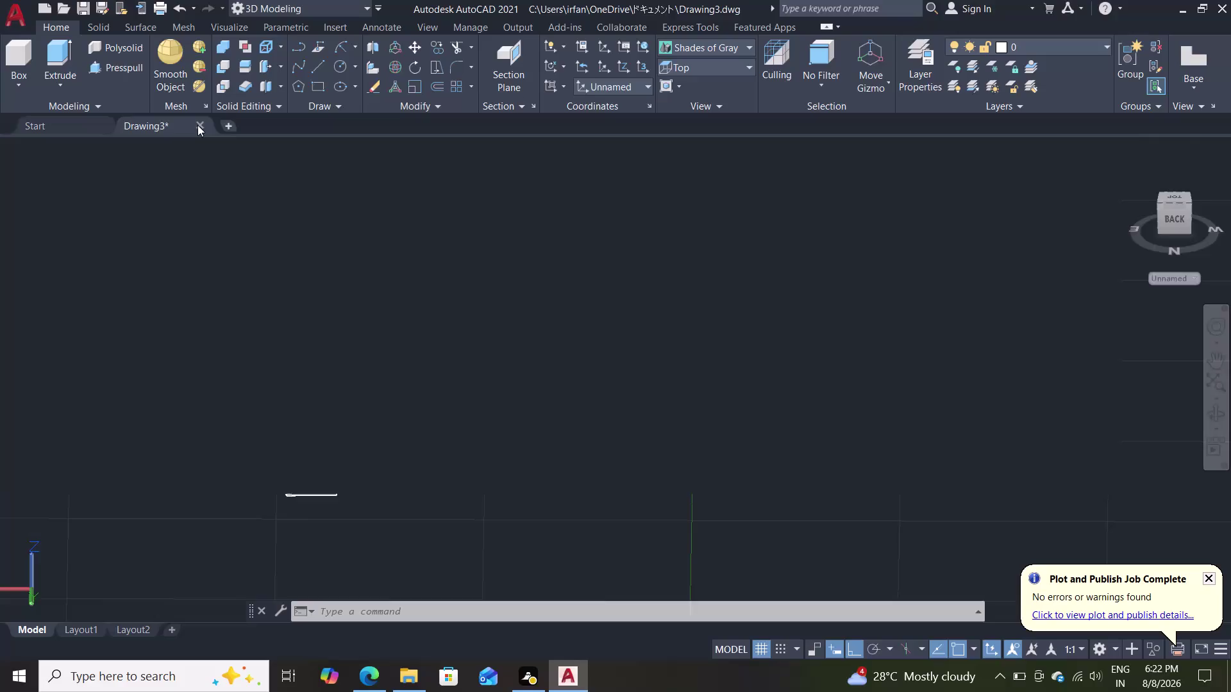
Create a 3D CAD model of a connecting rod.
Close the connecting rod drawing from its tab and answer the save-changes prompt.
click(197, 125)
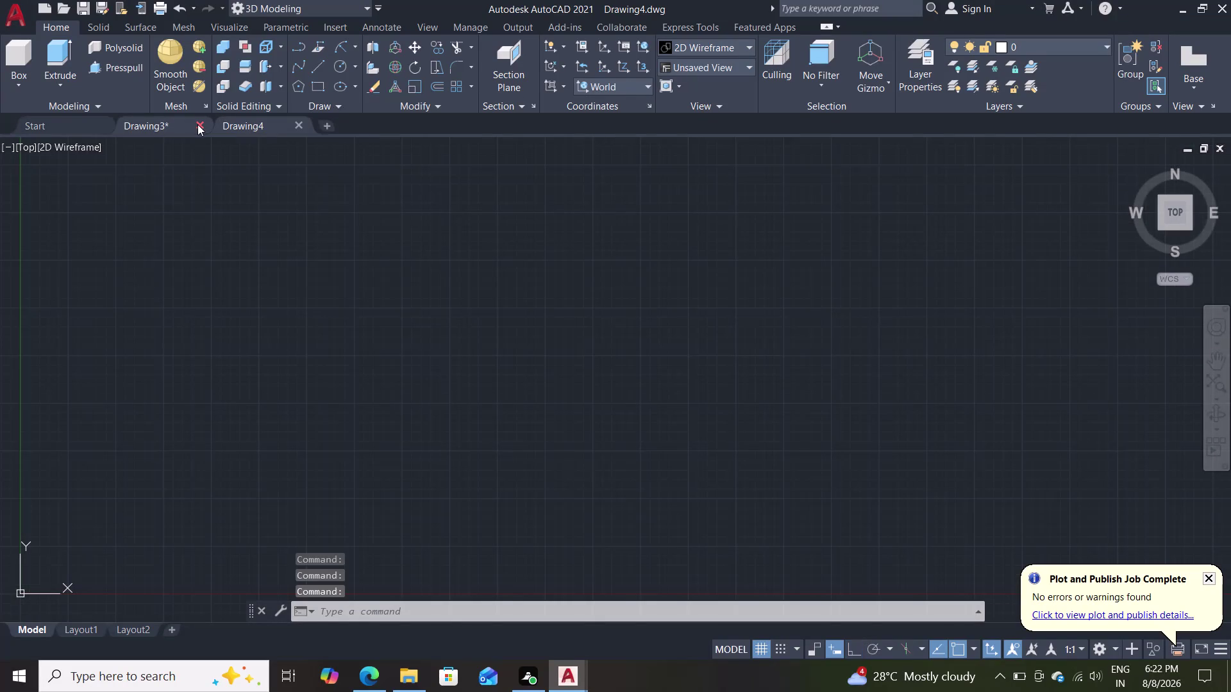
click(197, 128)
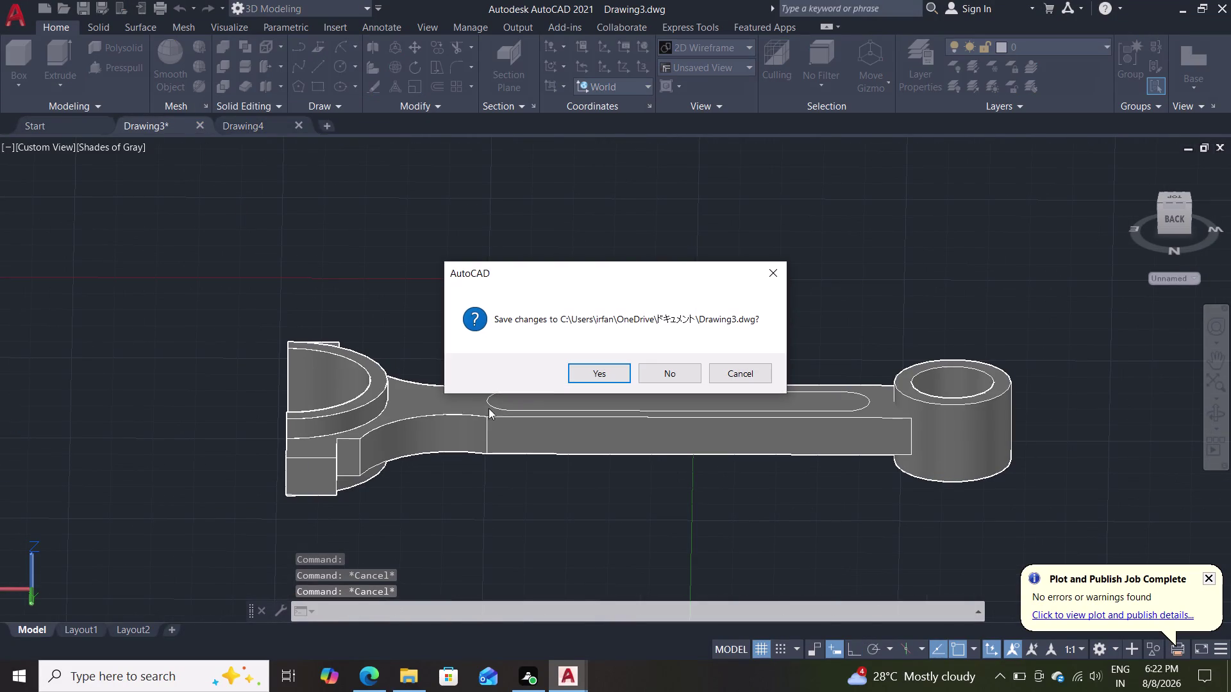
click(665, 372)
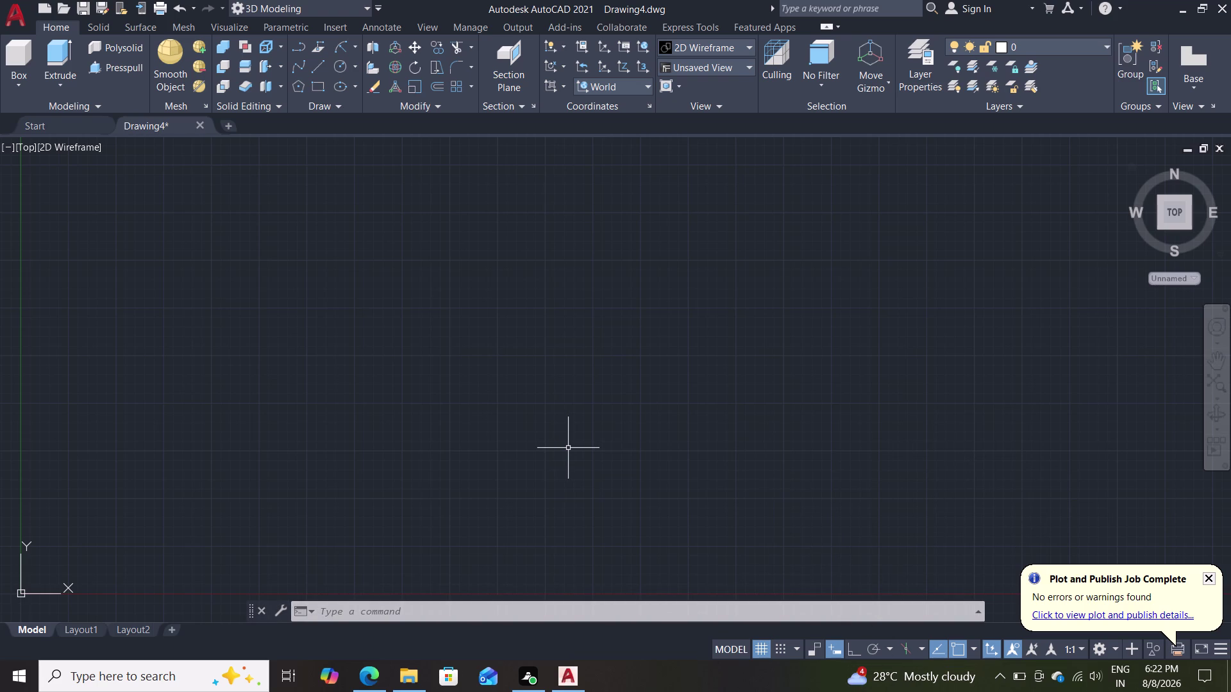
key(c)
key(Return)
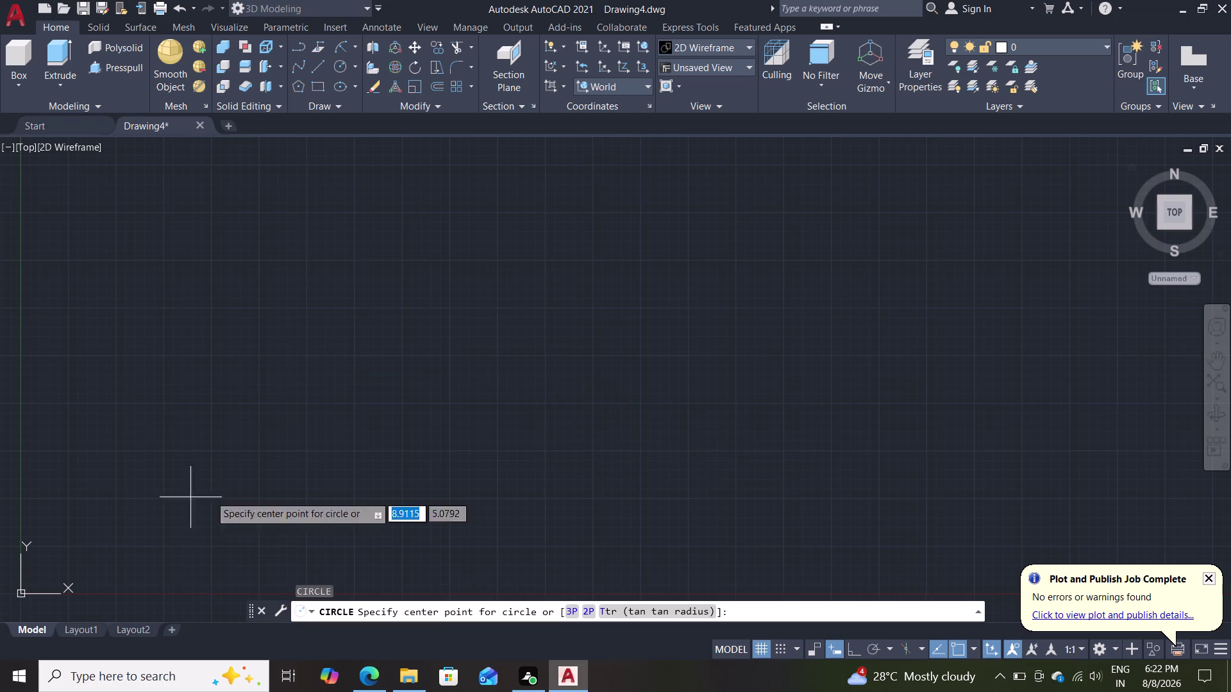
scroll(down, 3)
middle_drag(431, 323, 433, 331)
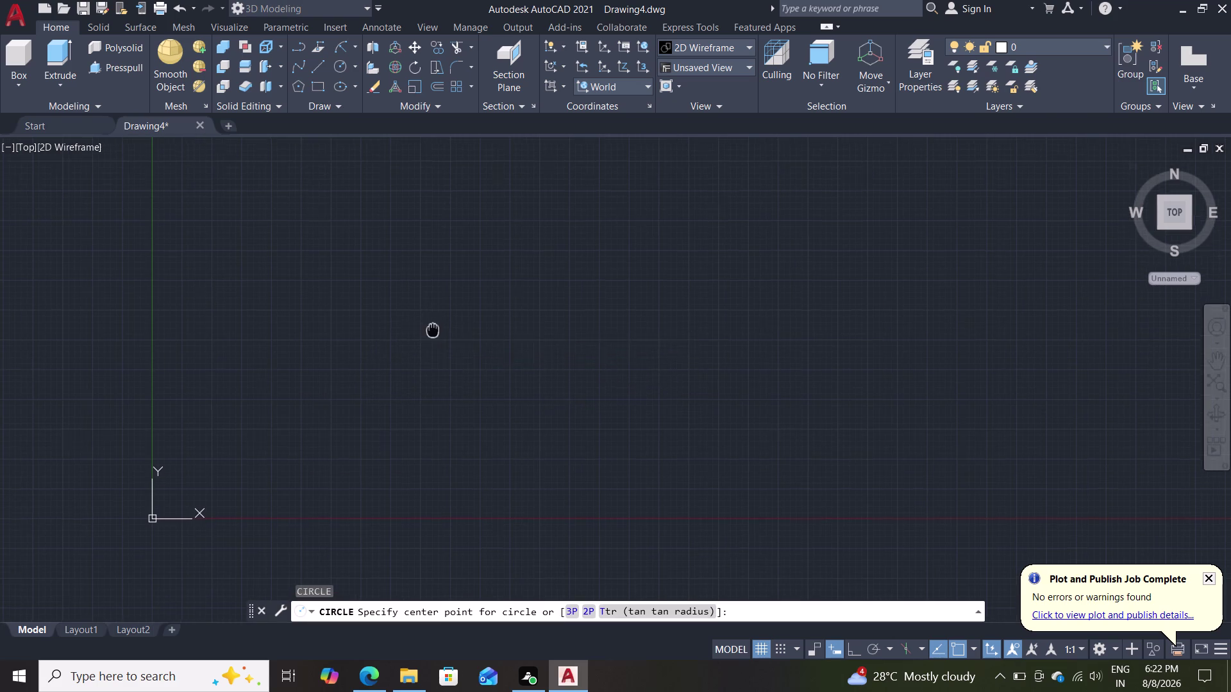
middle_drag(433, 331, 420, 391)
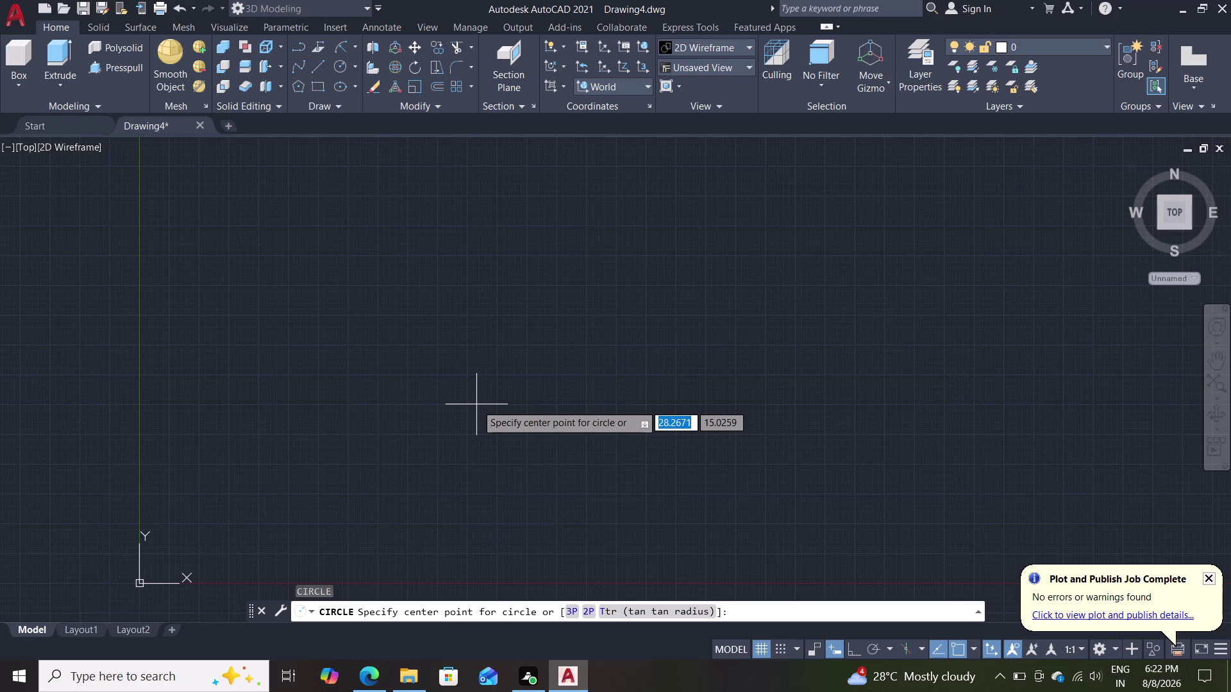
click(424, 345)
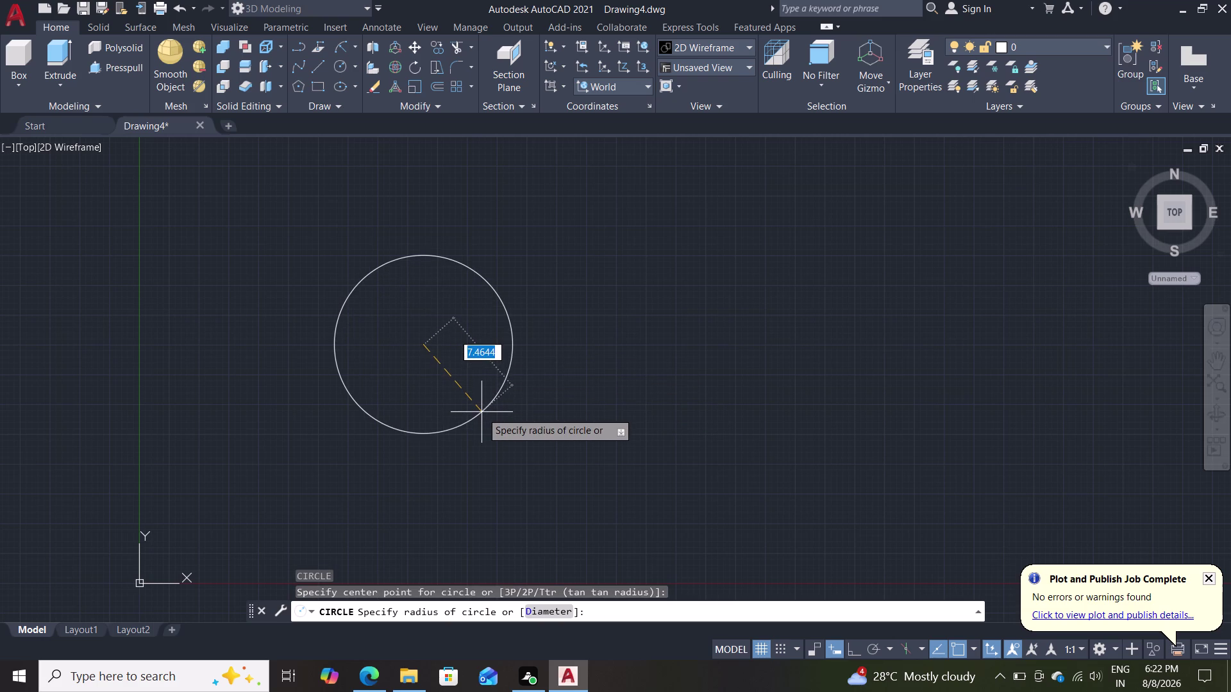
key(8)
key(Return)
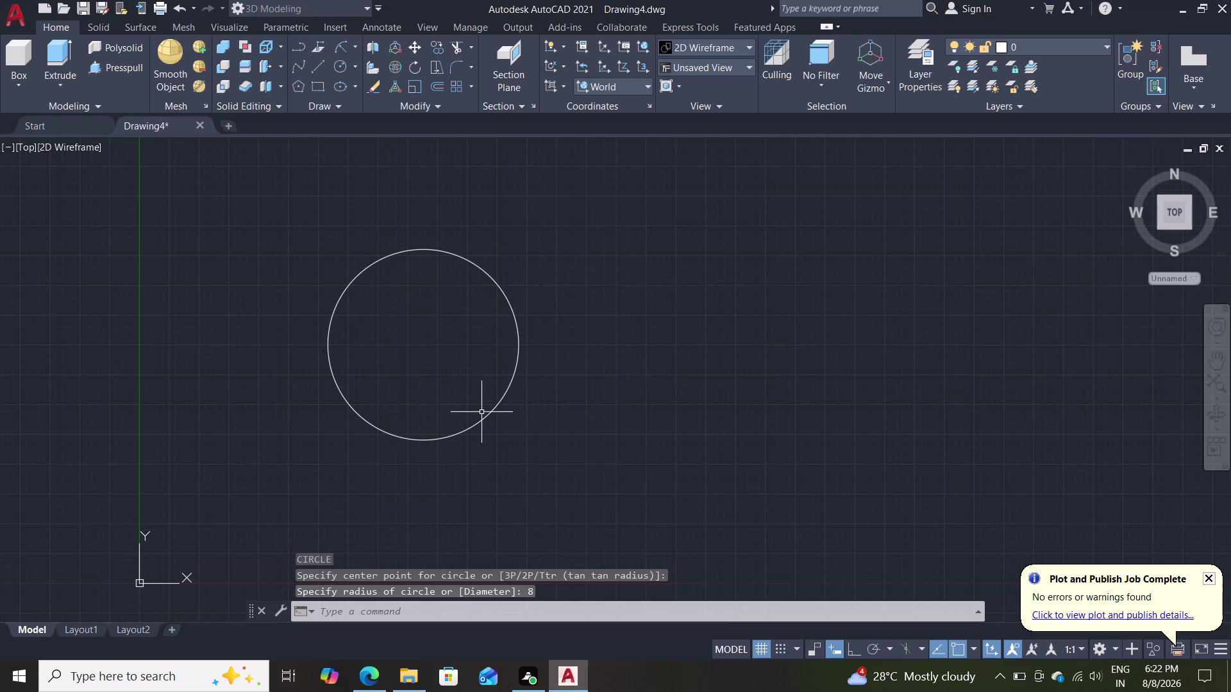
click(518, 359)
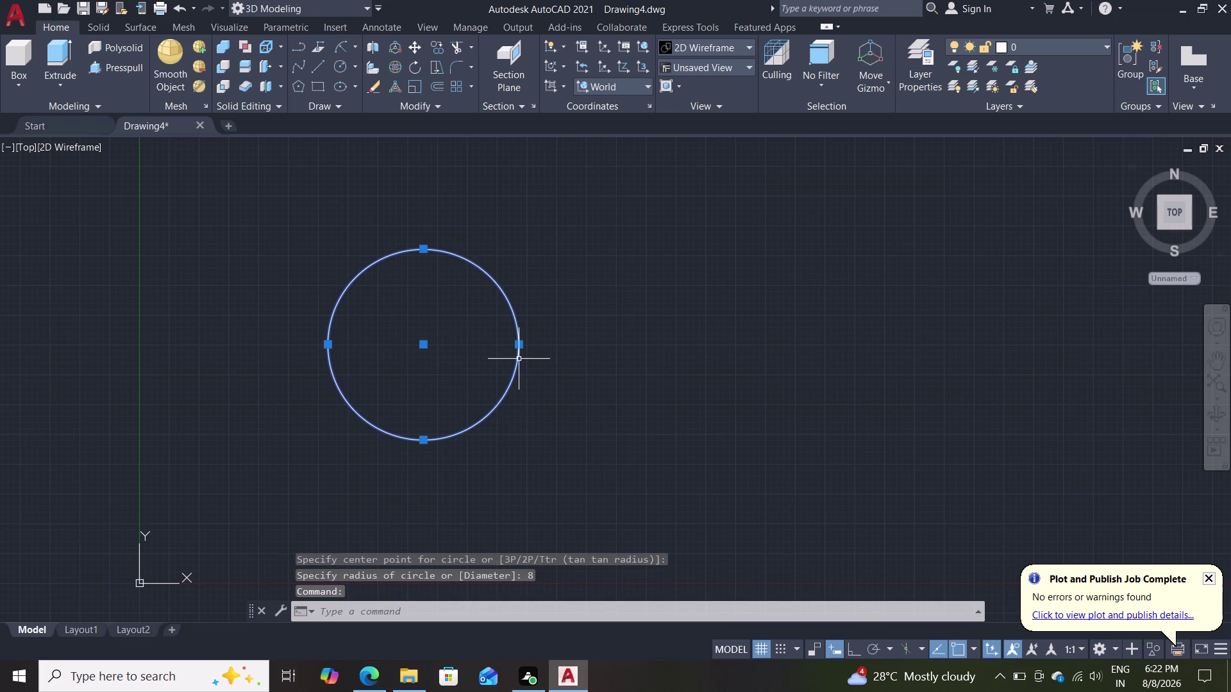
key(Delete)
key(c)
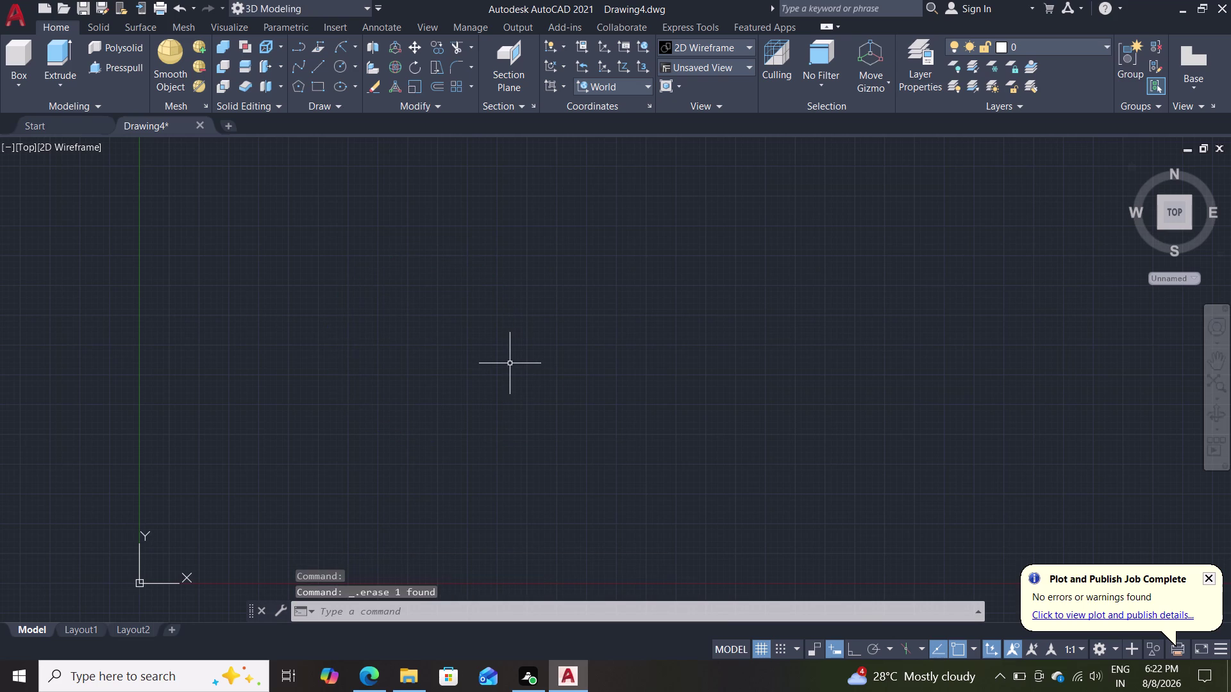
key(Return)
Draw a circle of diameter 18 for the rod's large end.
click(387, 324)
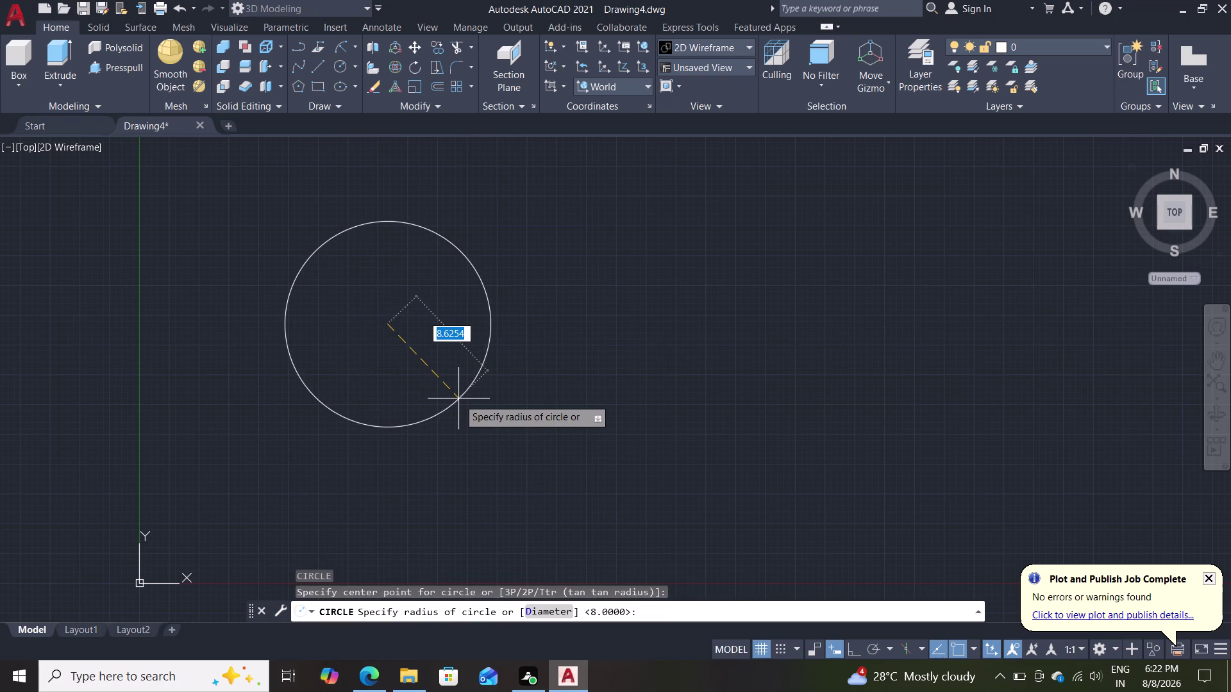
key(d)
key(Return)
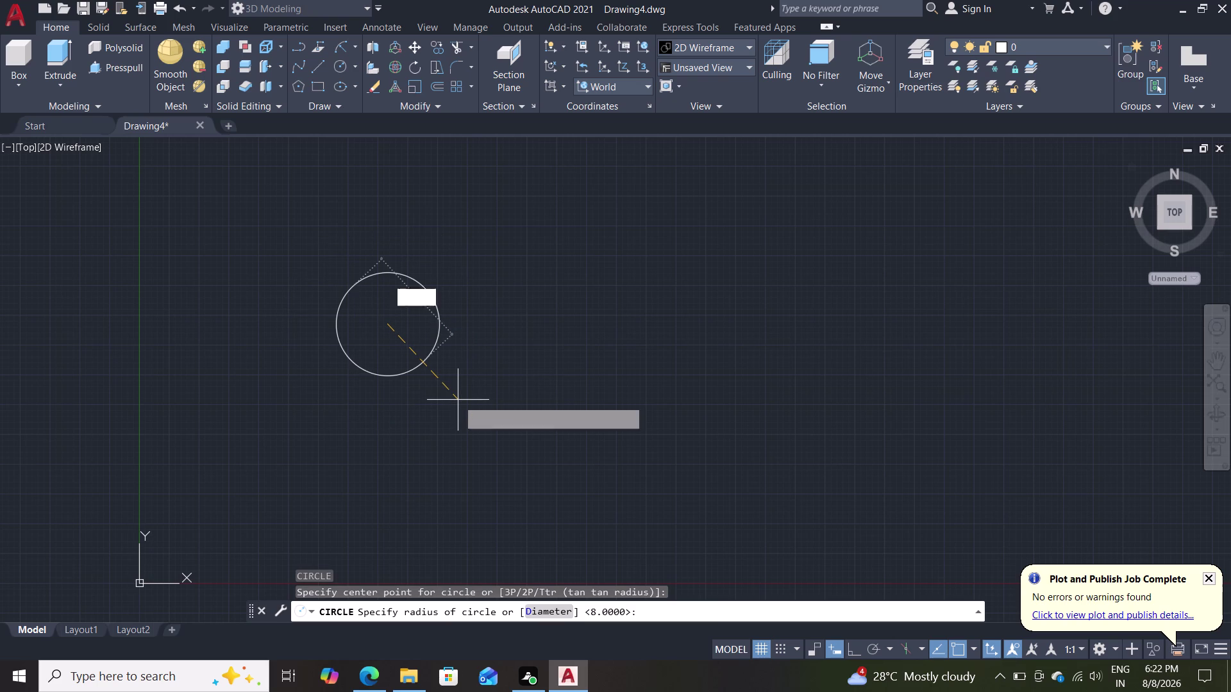
text(18)
key(Return)
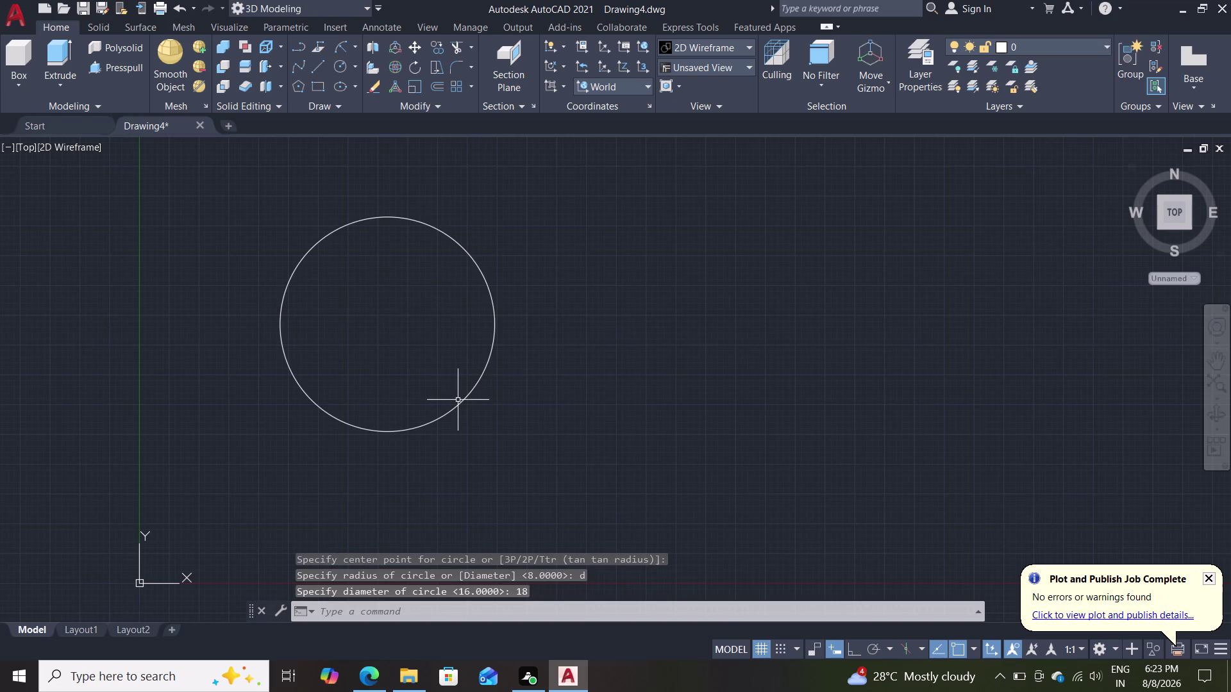
Add a concentric circle of diameter 28 around the first circle.
key(c)
key(Return)
click(388, 326)
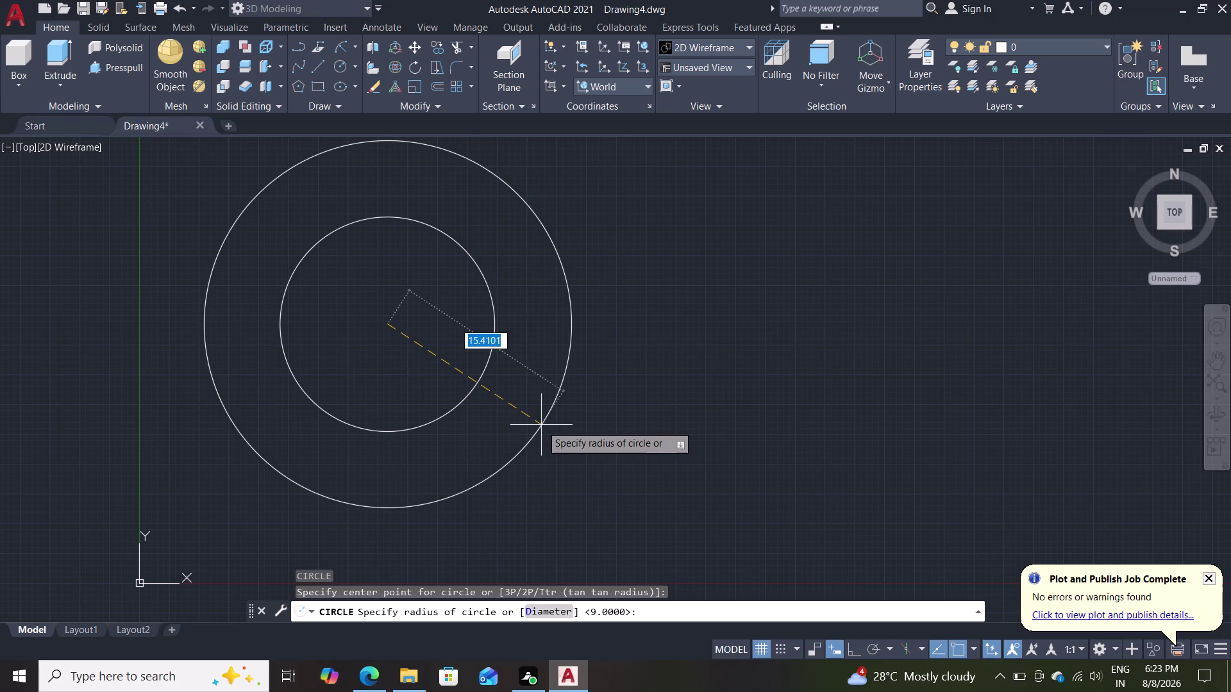
key(d)
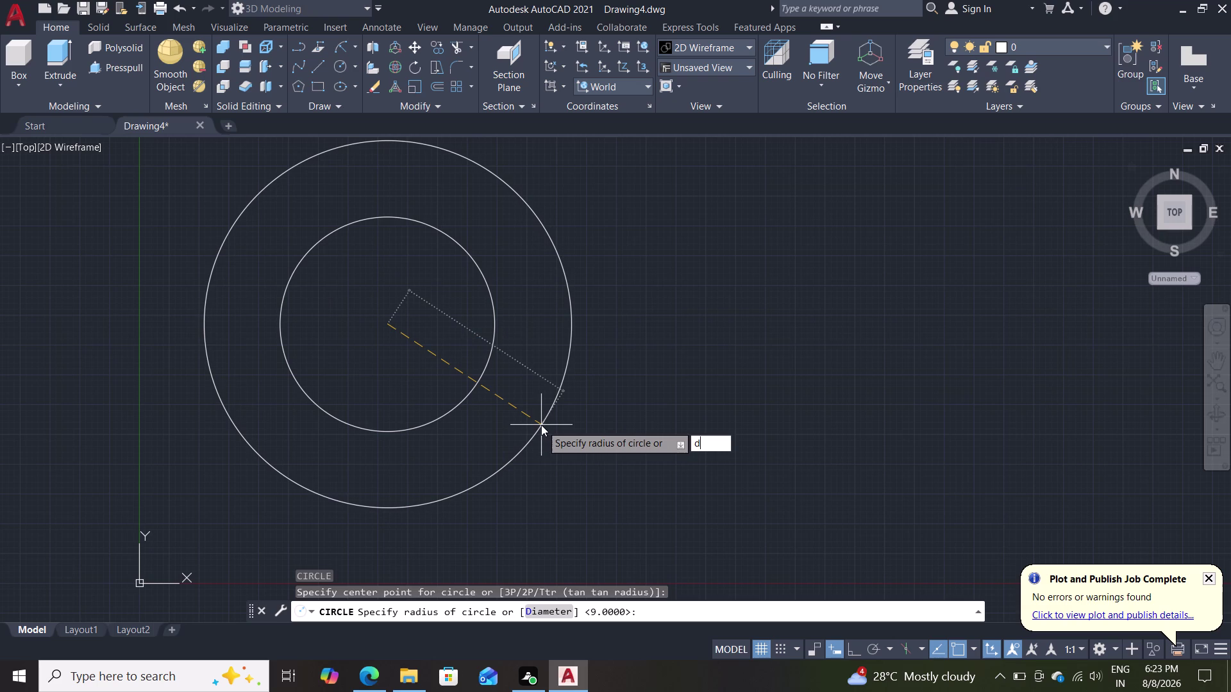
key(Return)
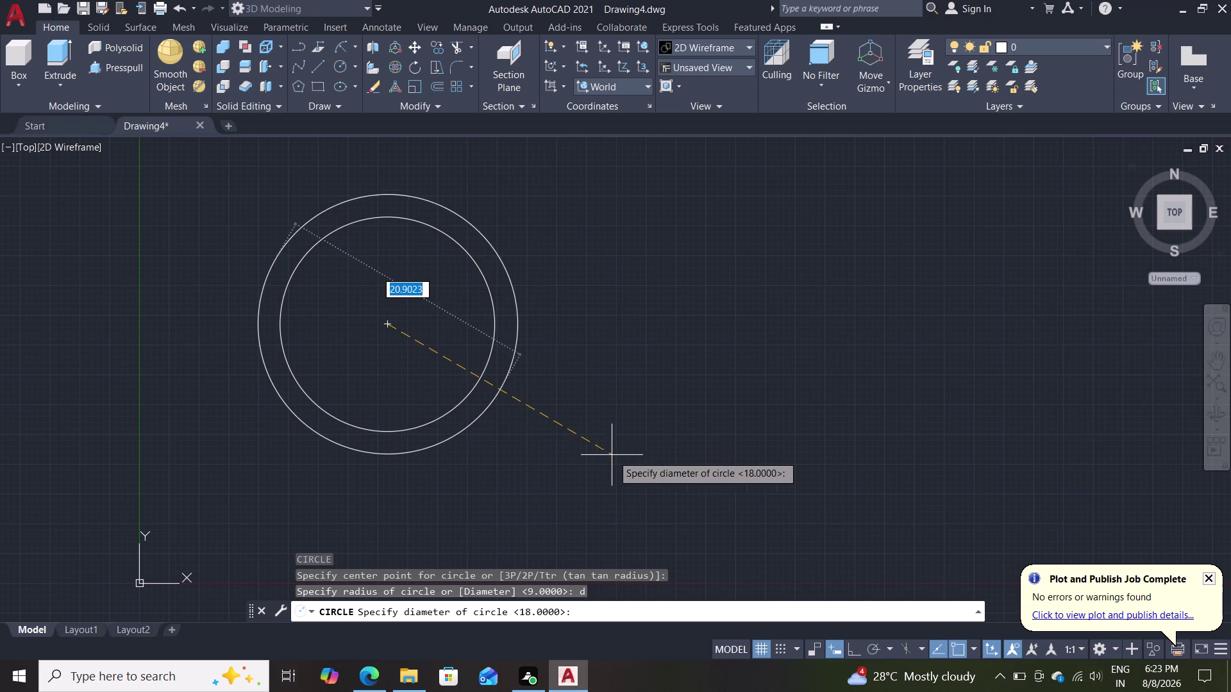
text(2)
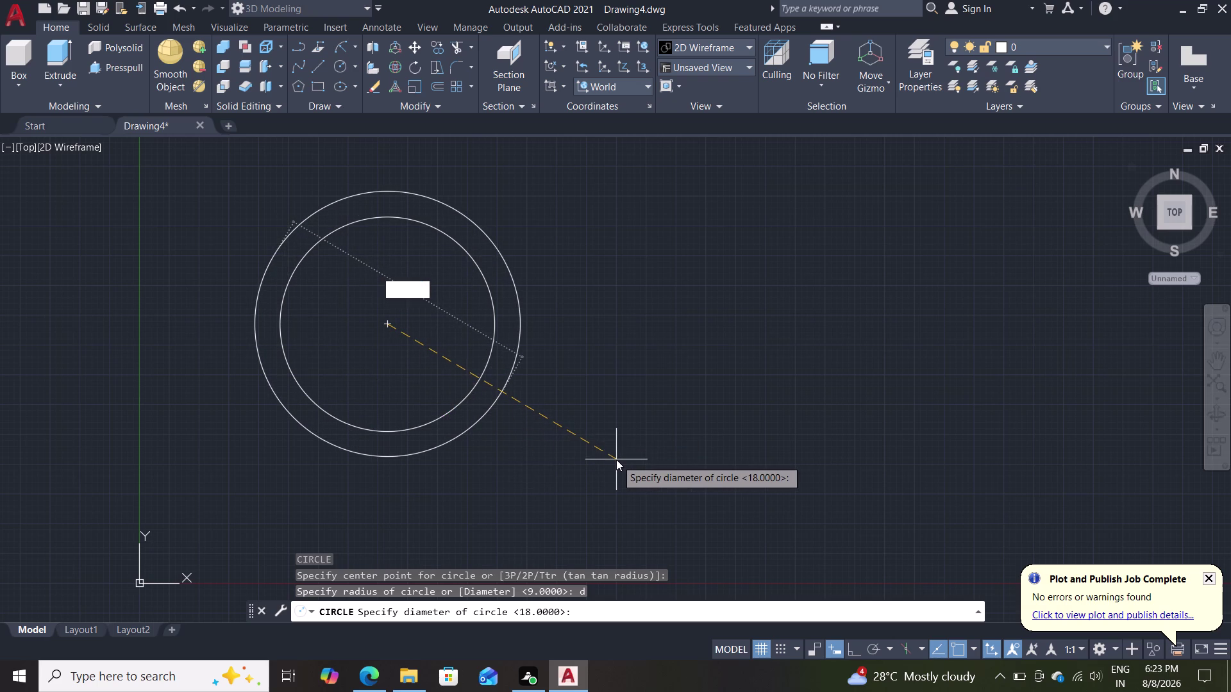
text(8)
key(Return)
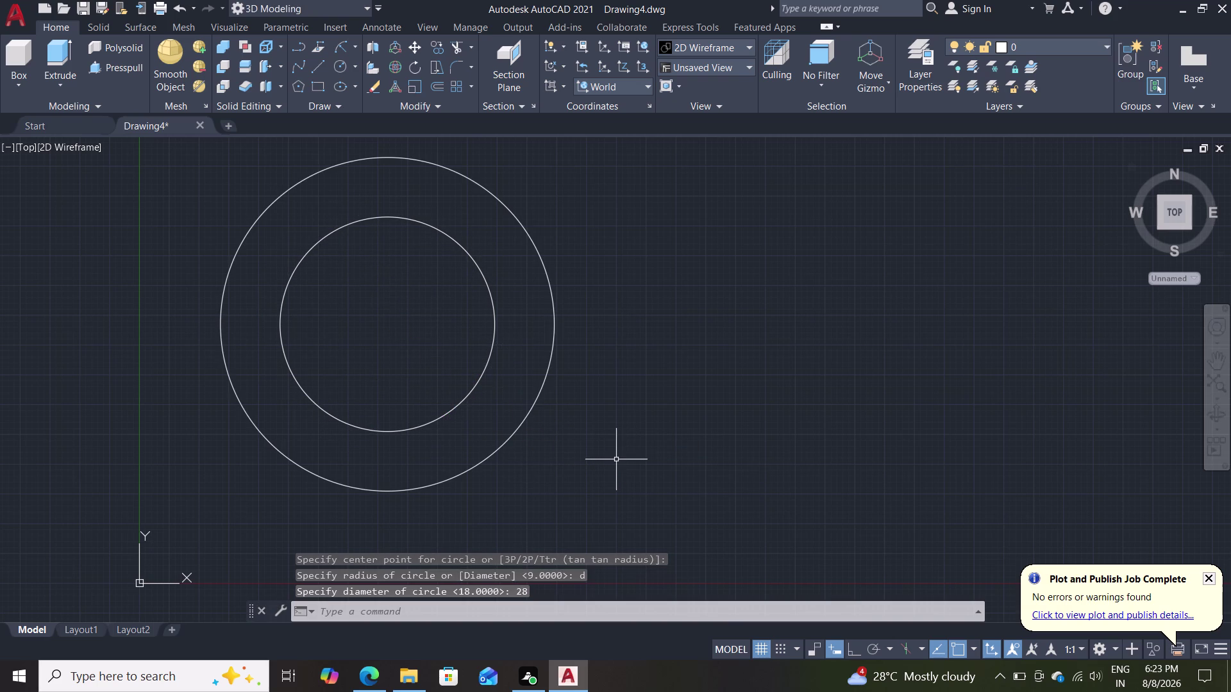
scroll(down, 3)
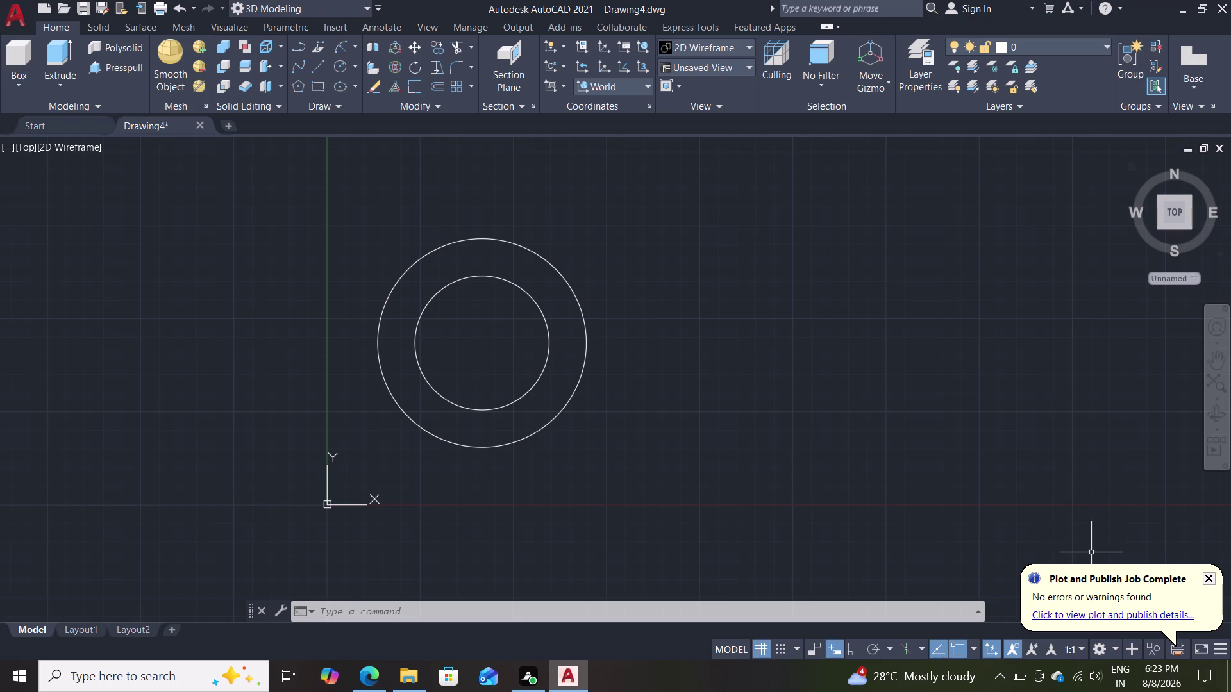
Draw a 125-unit horizontal line rightward from the circles' centre with Ortho on.
key(l)
key(Return)
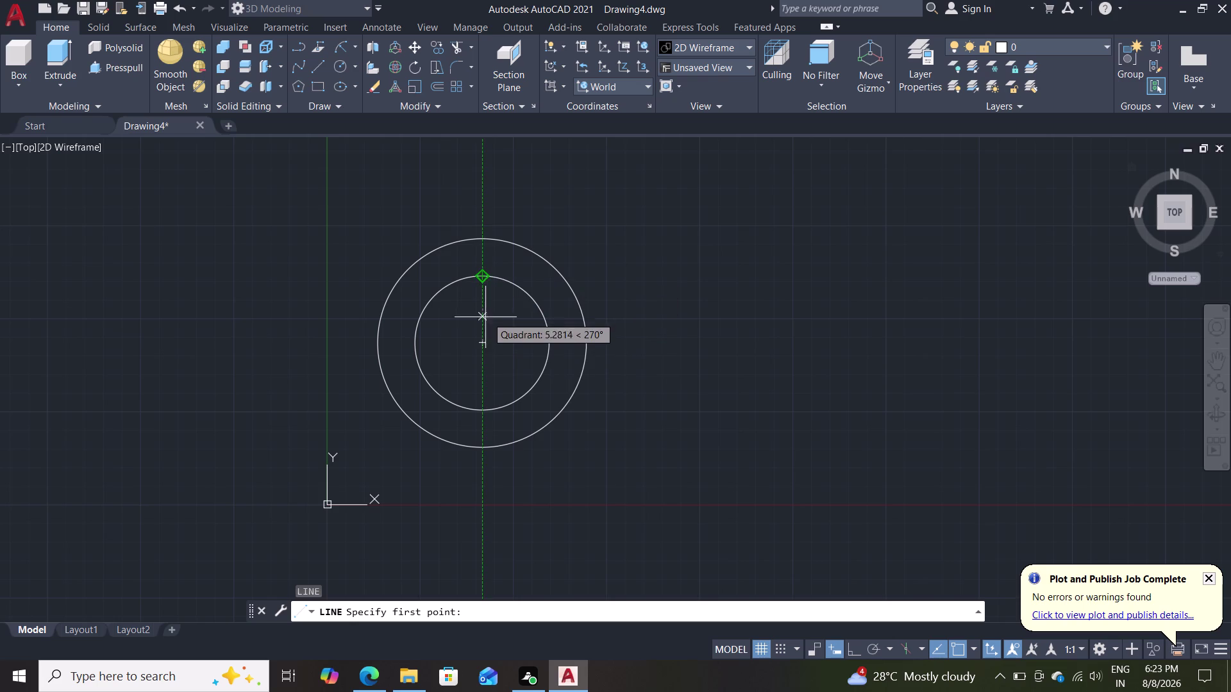
click(485, 345)
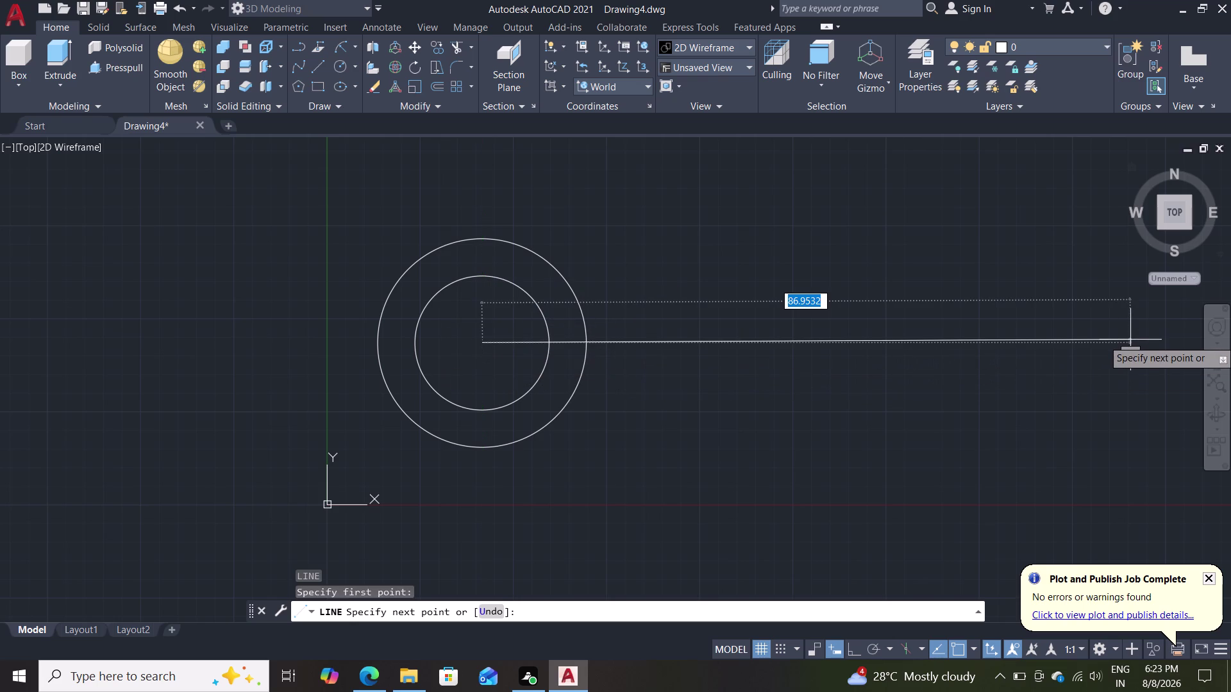
key(F8)
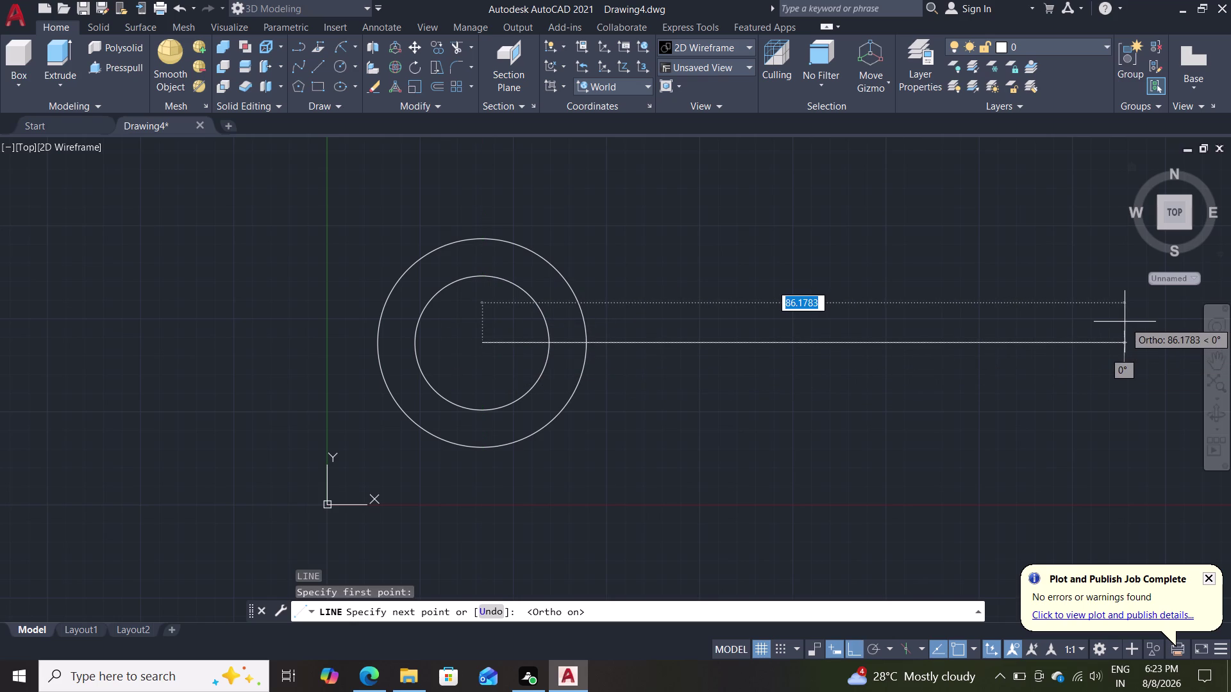
text(125)
key(Return)
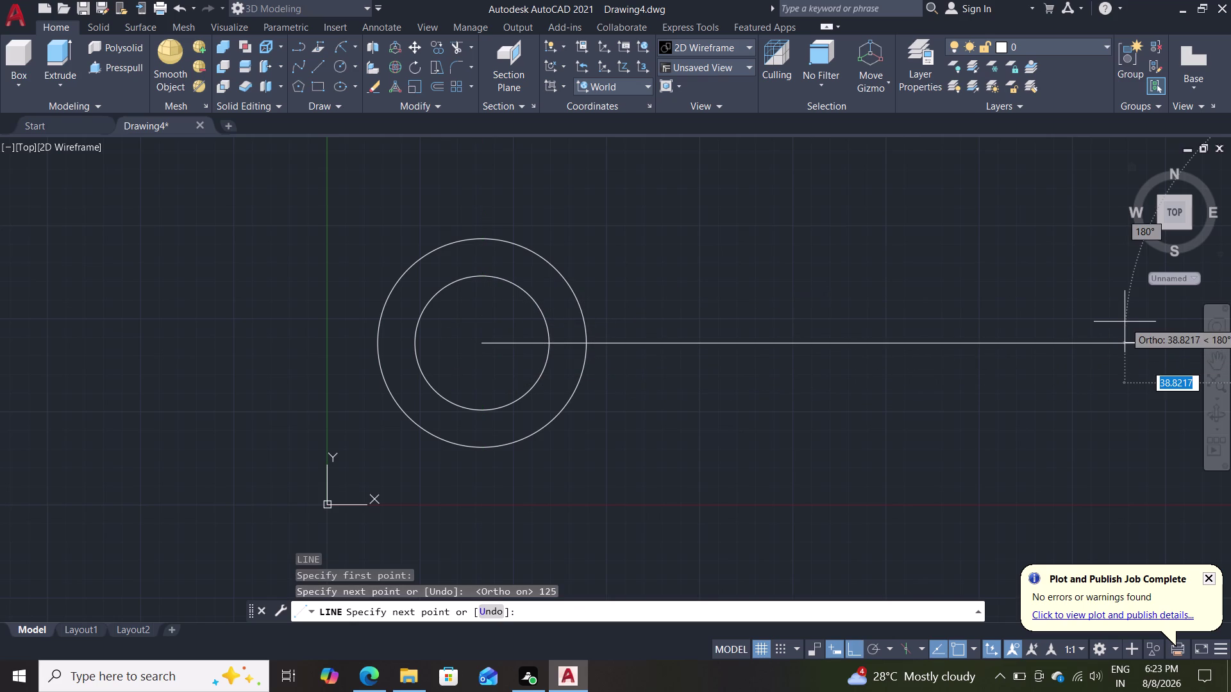
key(Escape)
scroll(down, 3)
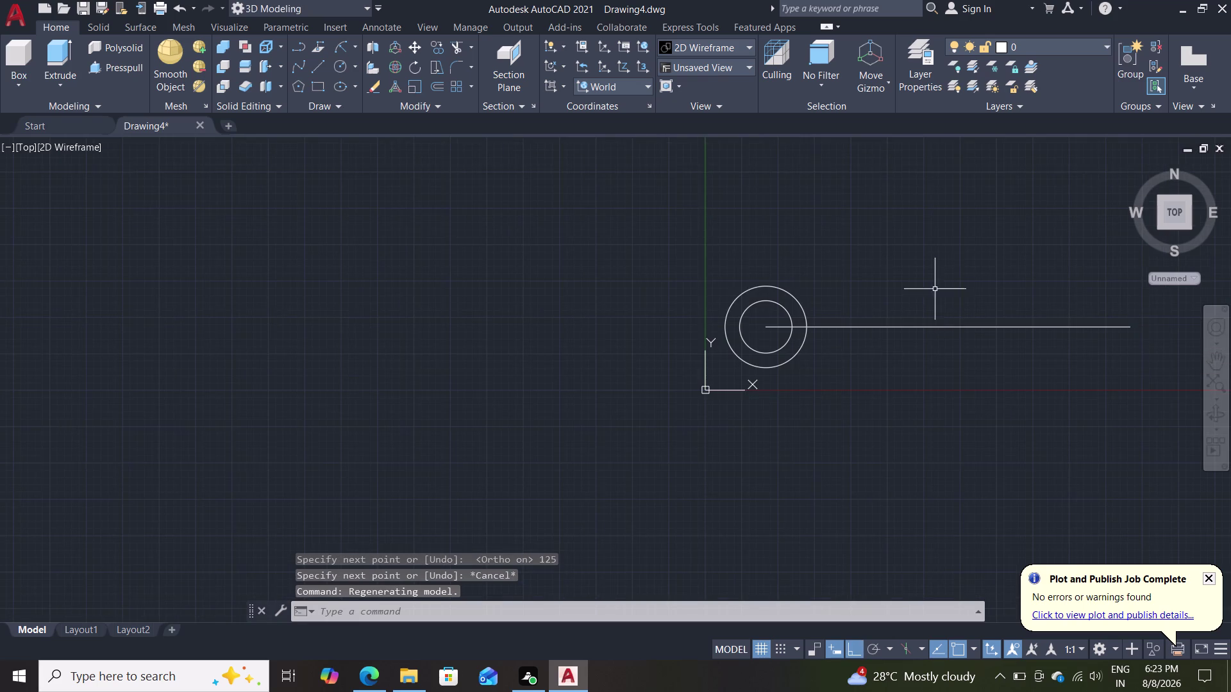
scroll(up, 3)
middle_drag(935, 288, 620, 301)
key(c)
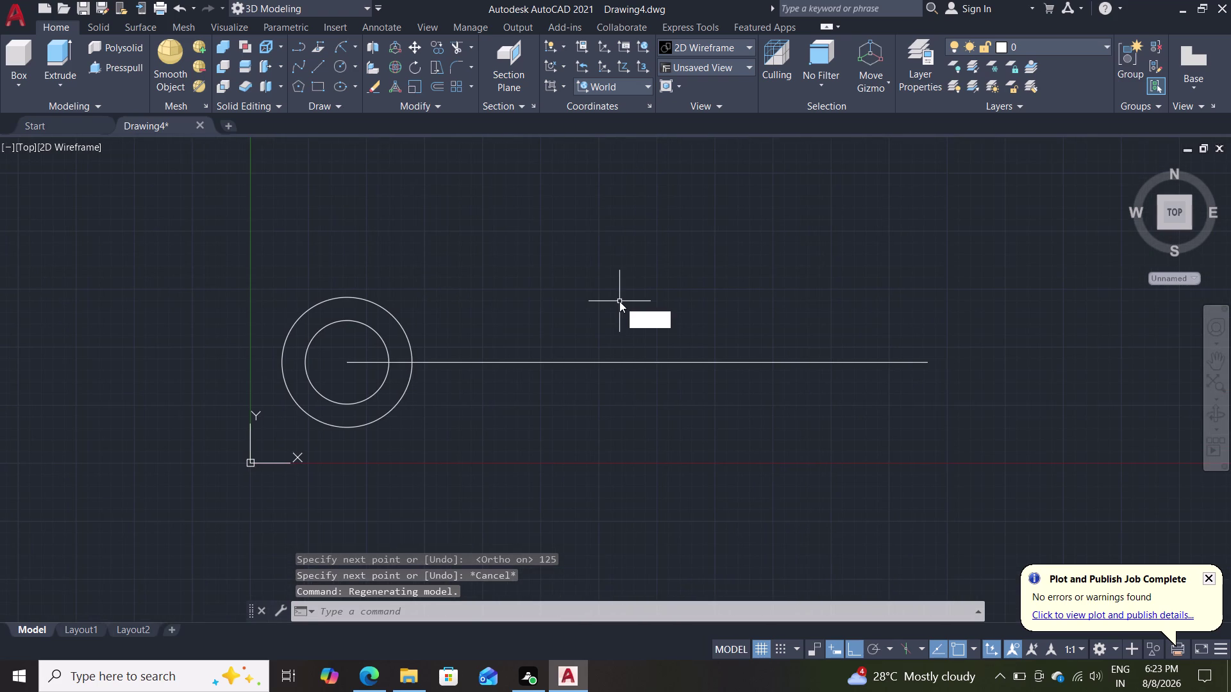
key(Return)
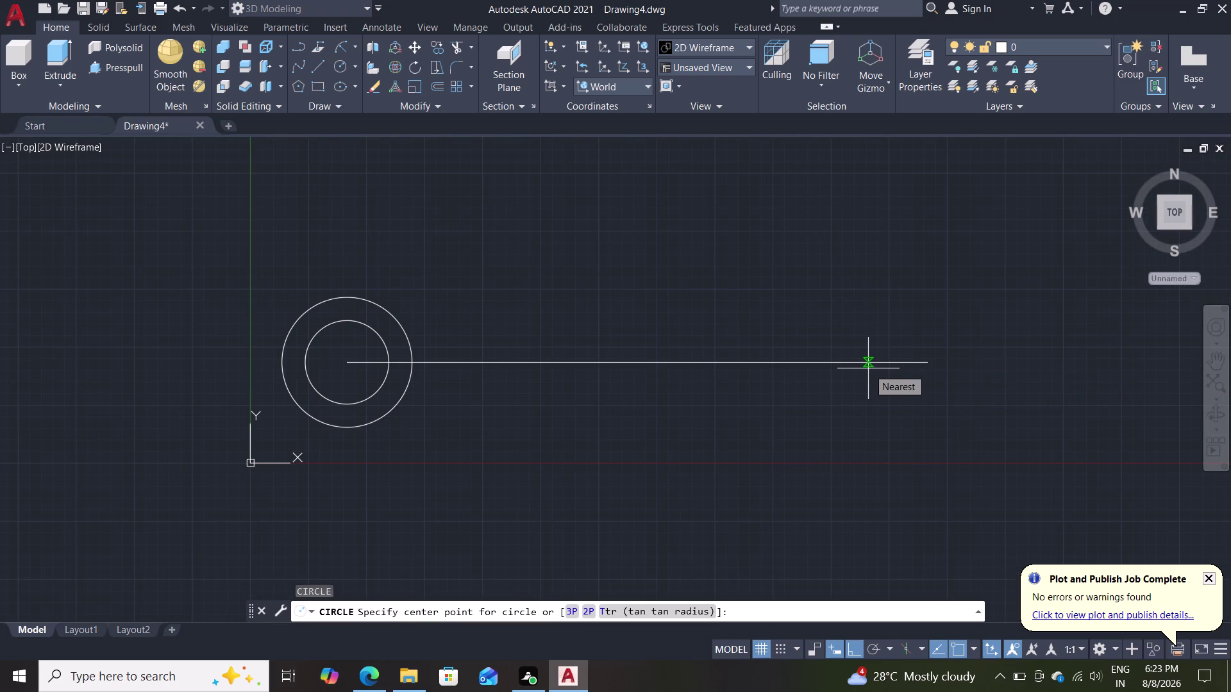
Start a circle at the line's right end, then cancel it.
click(926, 364)
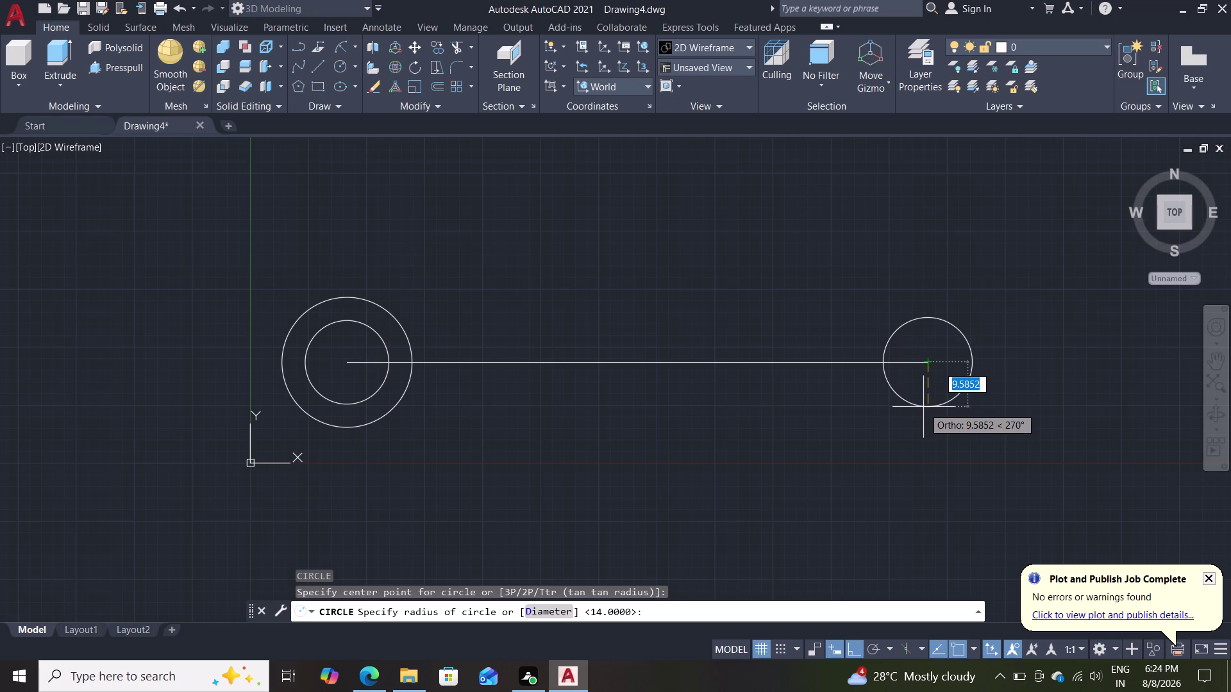
key(Escape)
key(Escape)
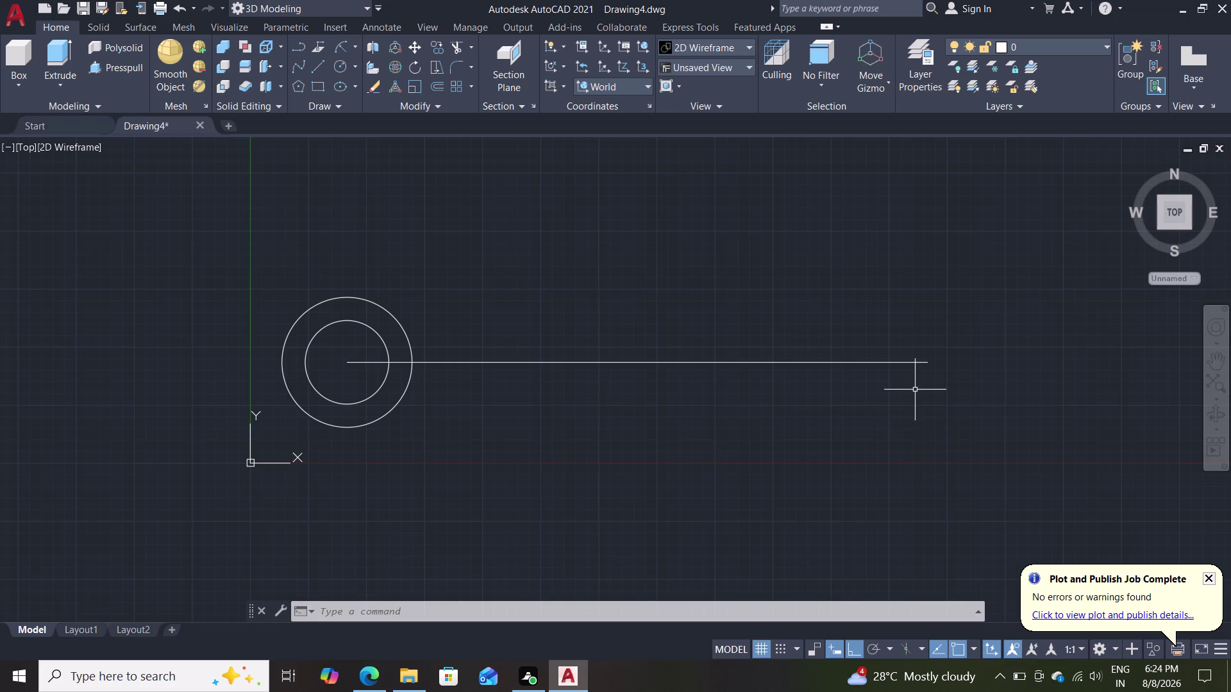
Draw a radius-25 circle centred on the line's right endpoint.
key(c)
key(Return)
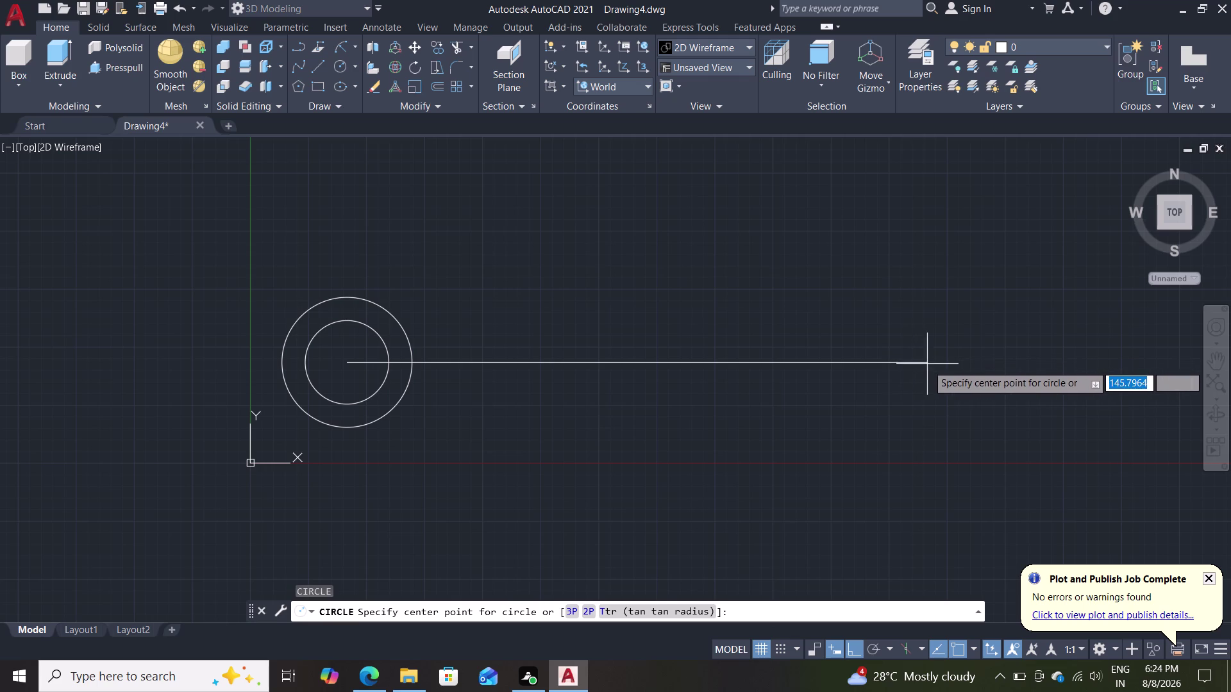
click(927, 365)
text(2)
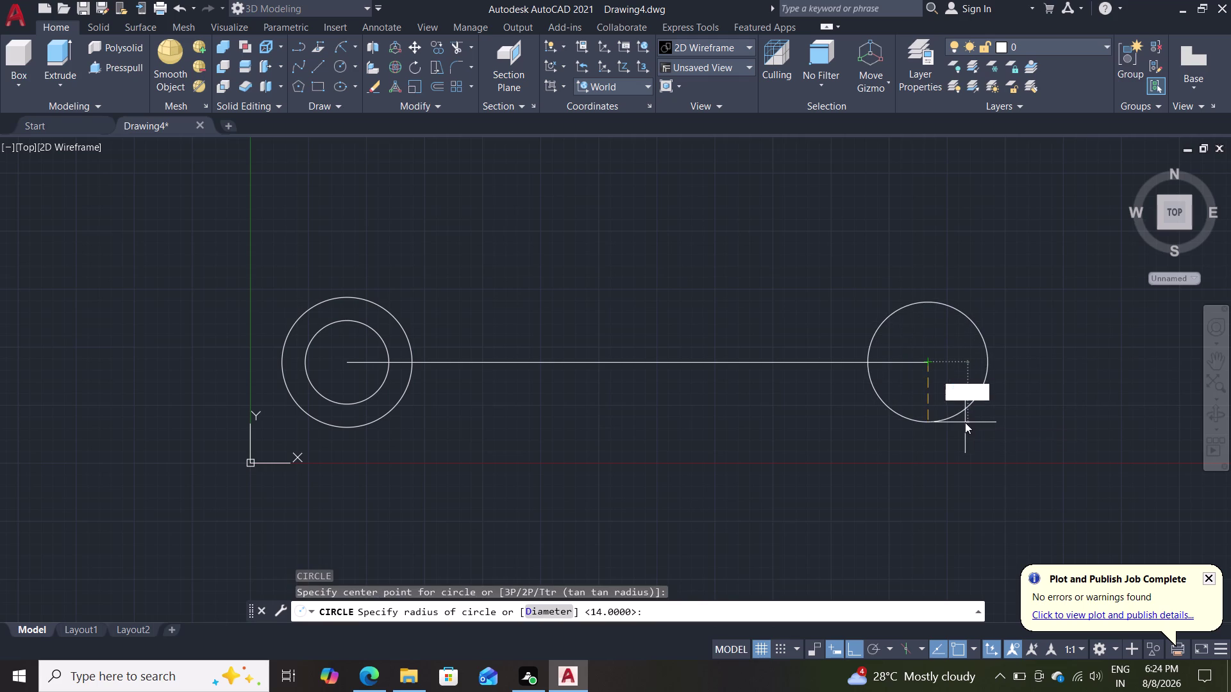
text(5)
key(Return)
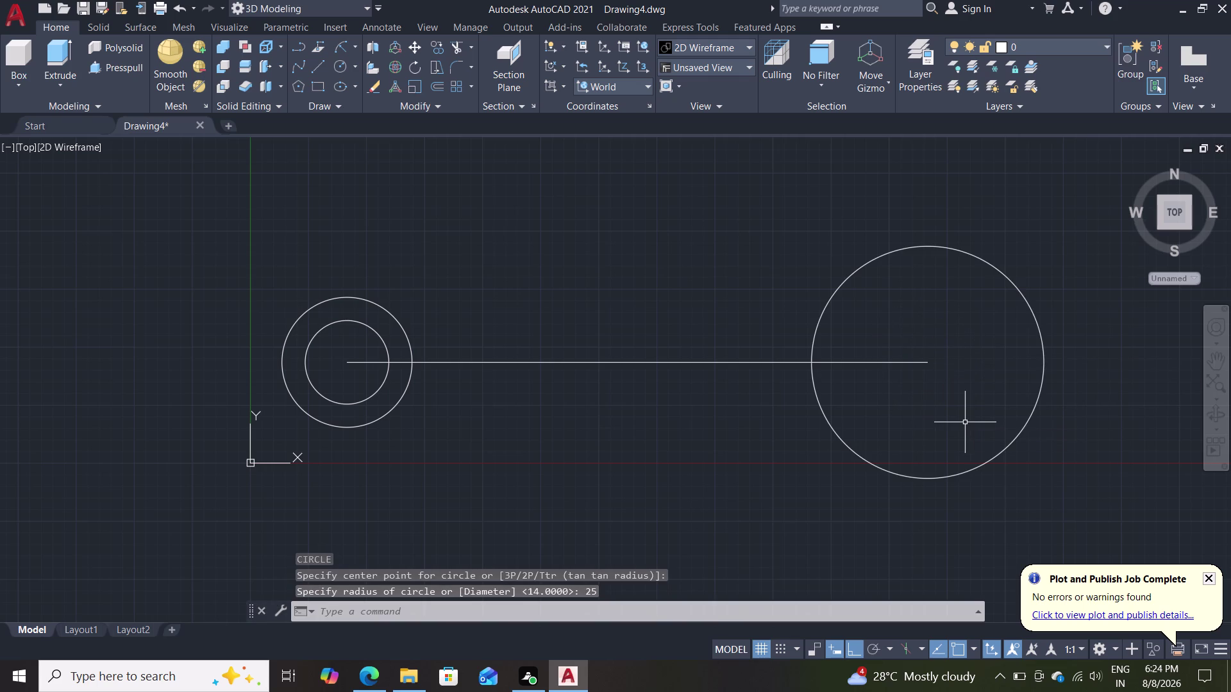
key(c)
key(Return)
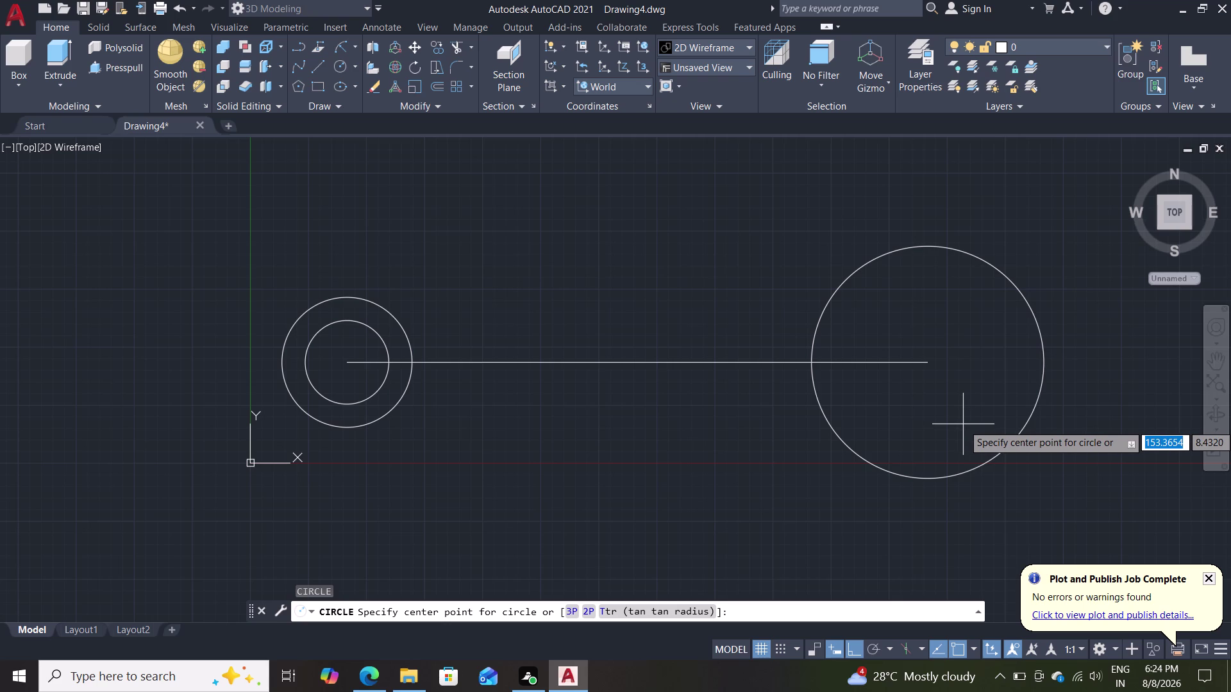
click(927, 361)
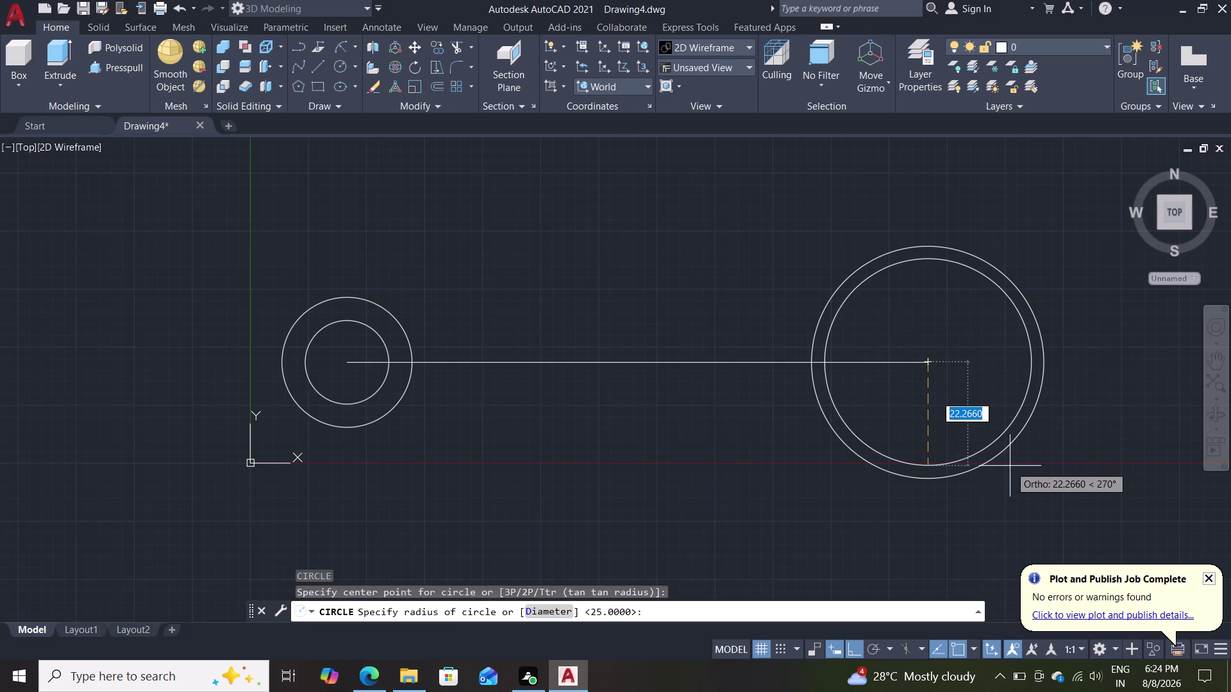
Give the concentric outer circle a radius of 30.
text(30)
key(Return)
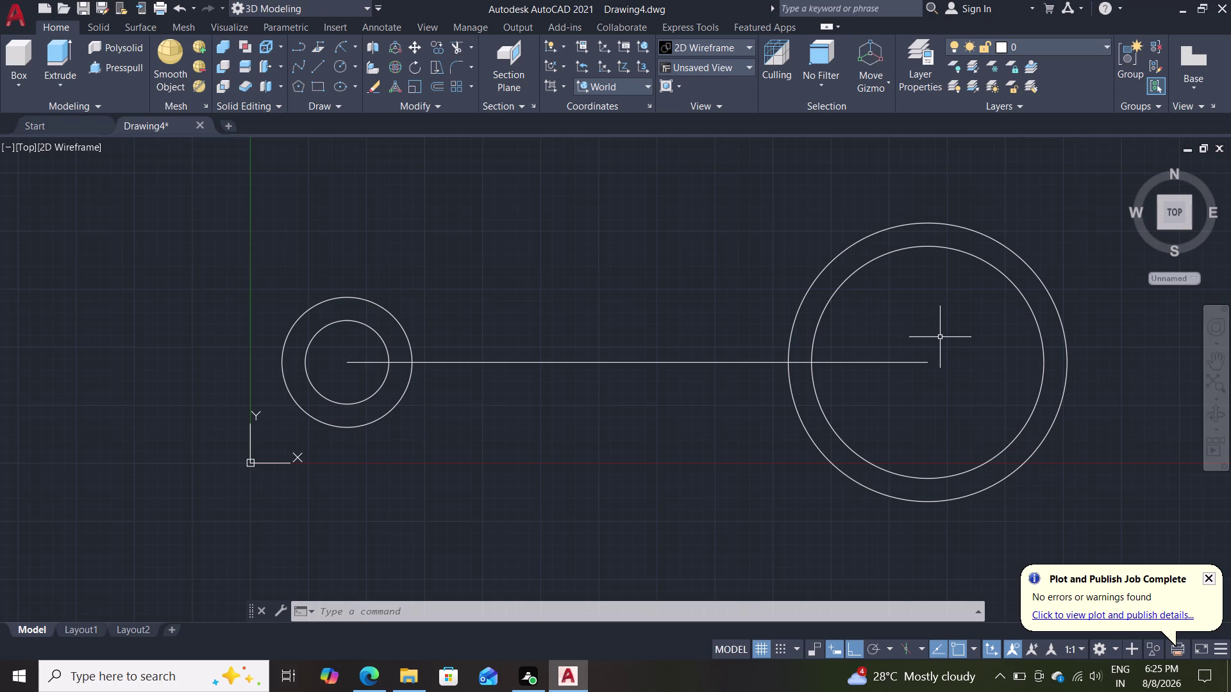
Draw a 36-unit vertical line upward from the right circles' centre.
key(l)
key(Return)
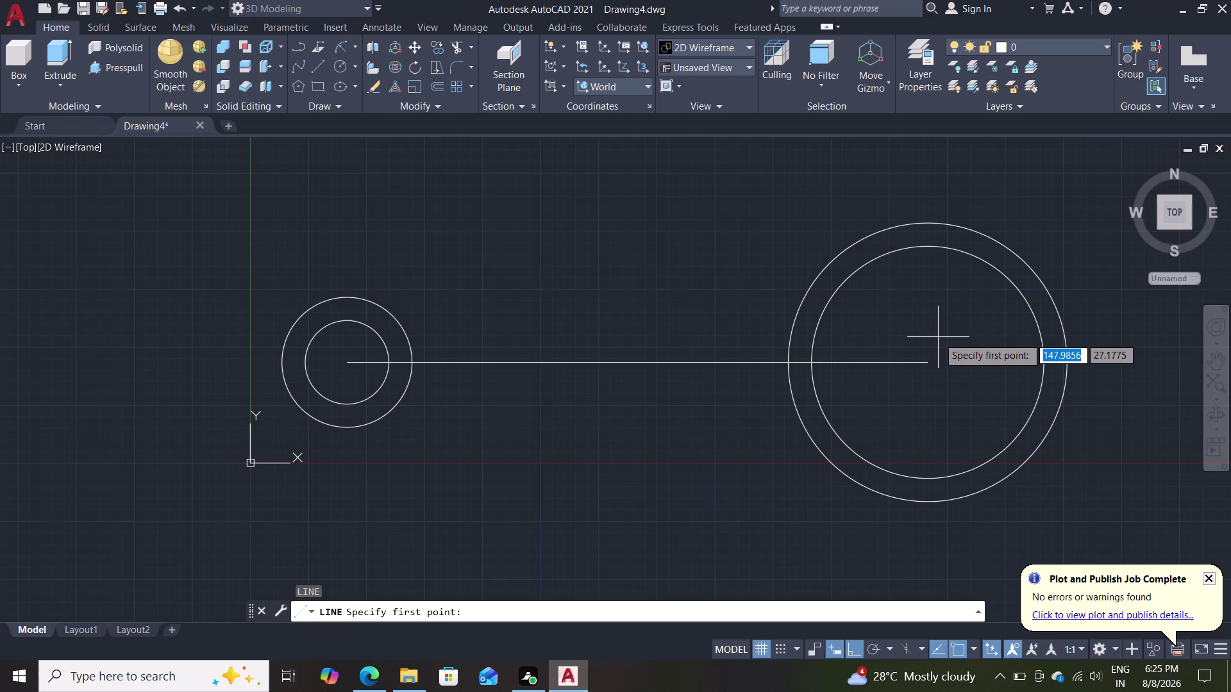
double_click(924, 359)
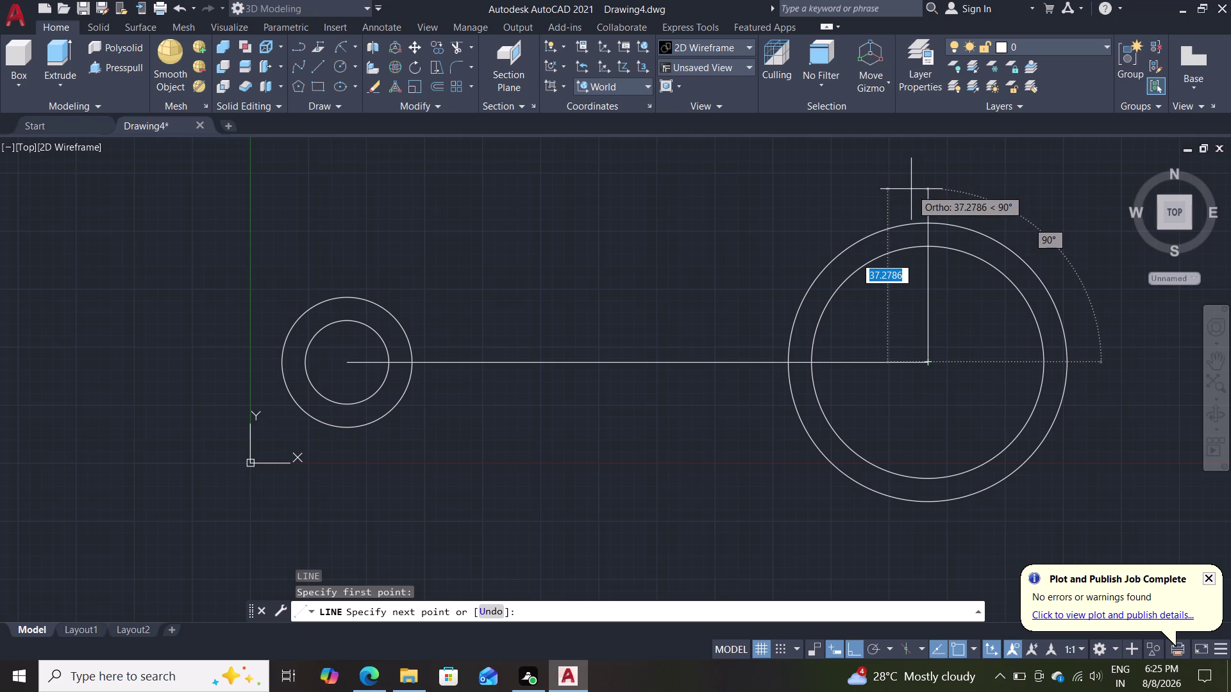
text(3)
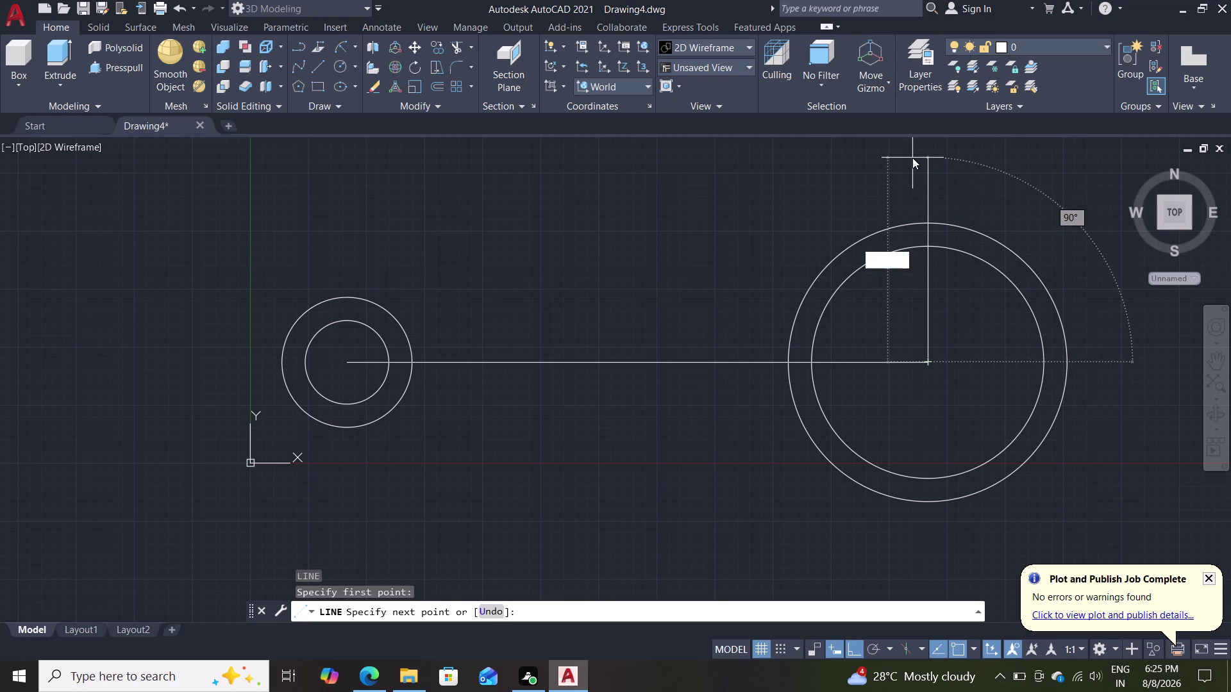
text(6)
key(Return)
key(Escape)
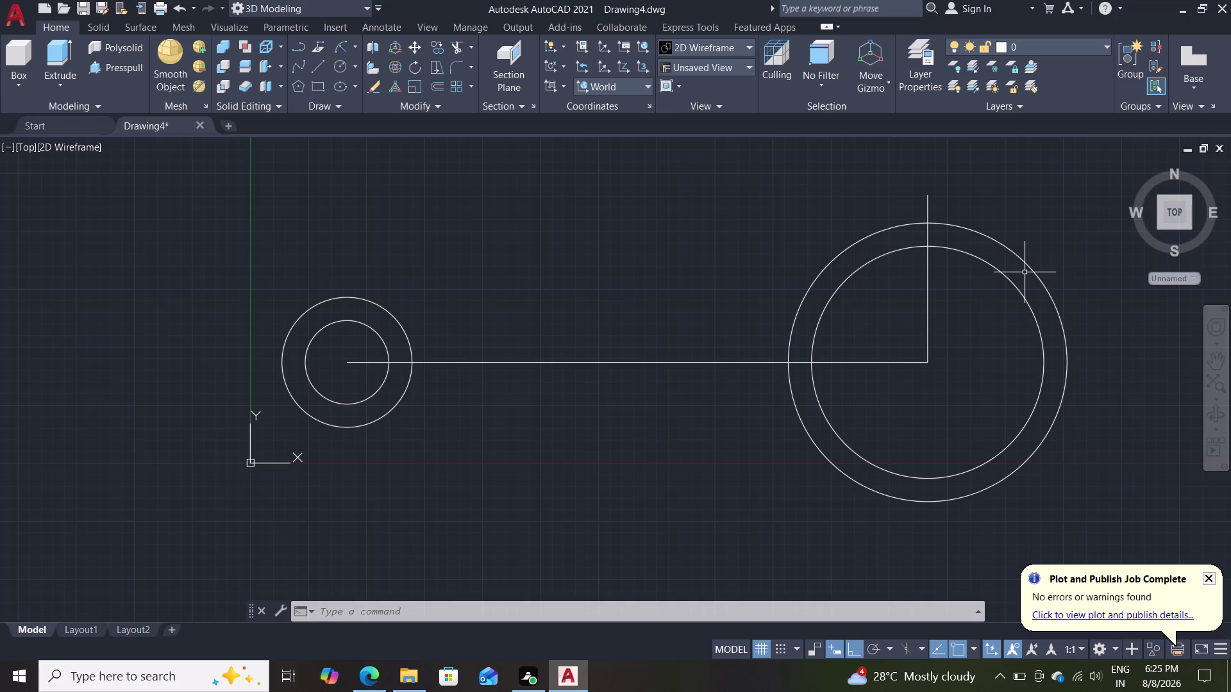
Draw a 36-unit vertical line downward from the same centre.
key(l)
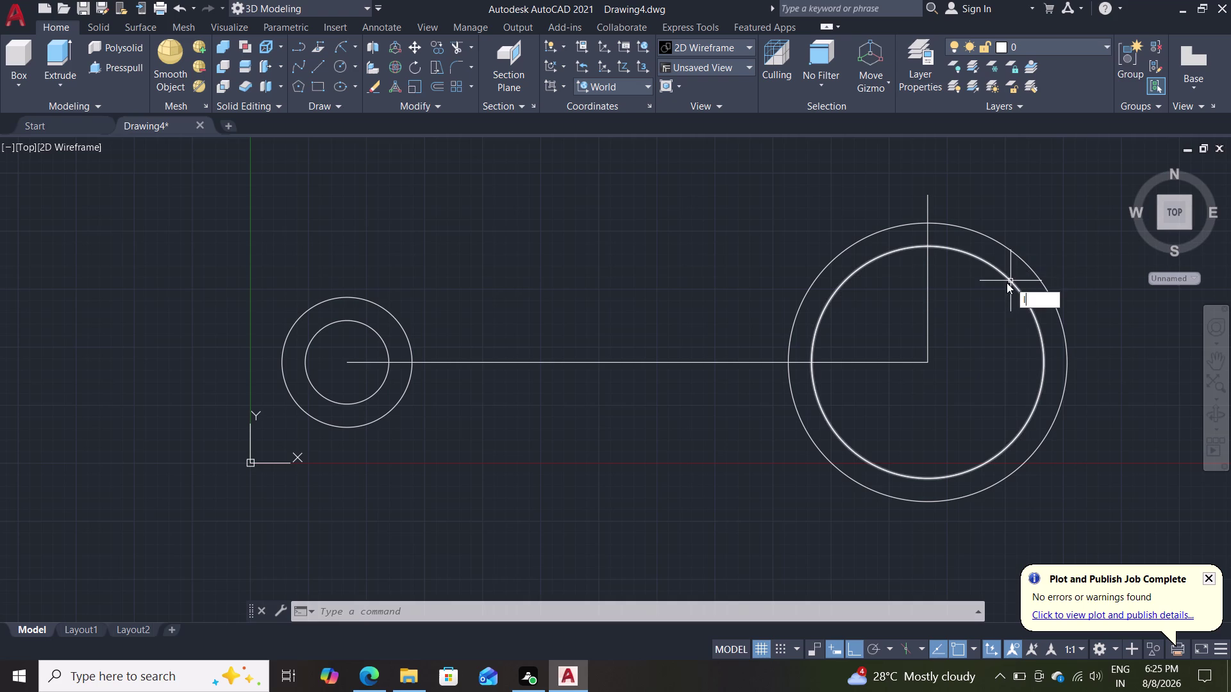
key(Return)
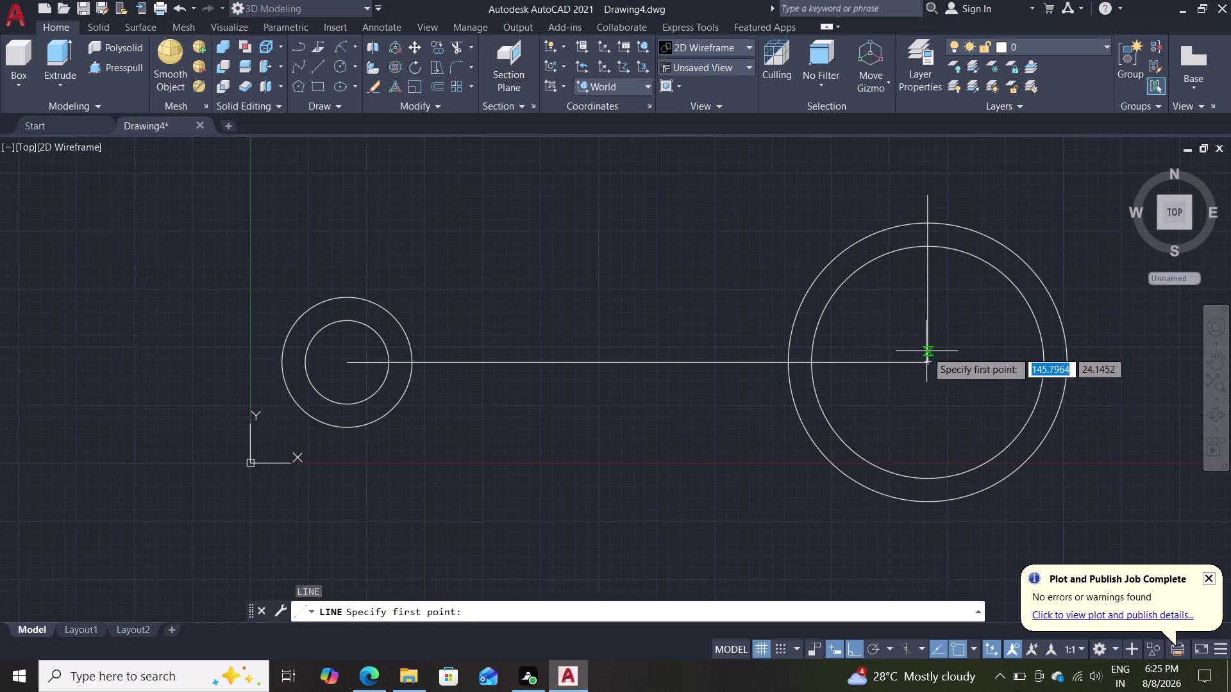
click(927, 361)
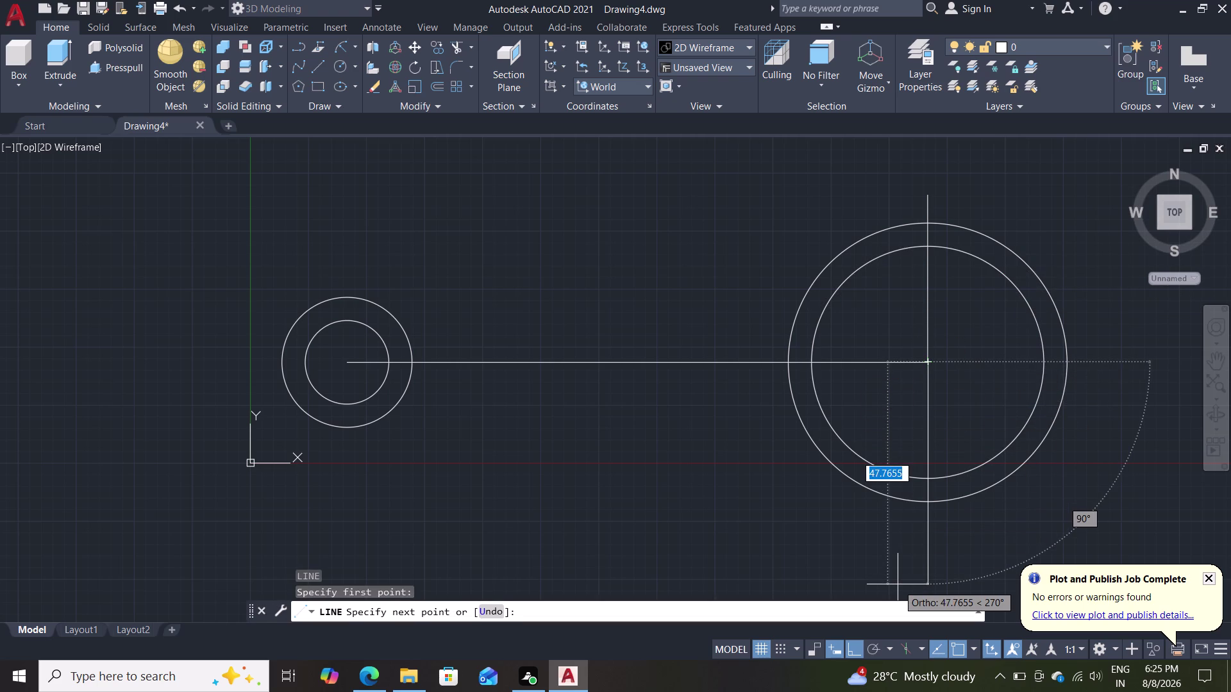
text(36)
key(Return)
key(Escape)
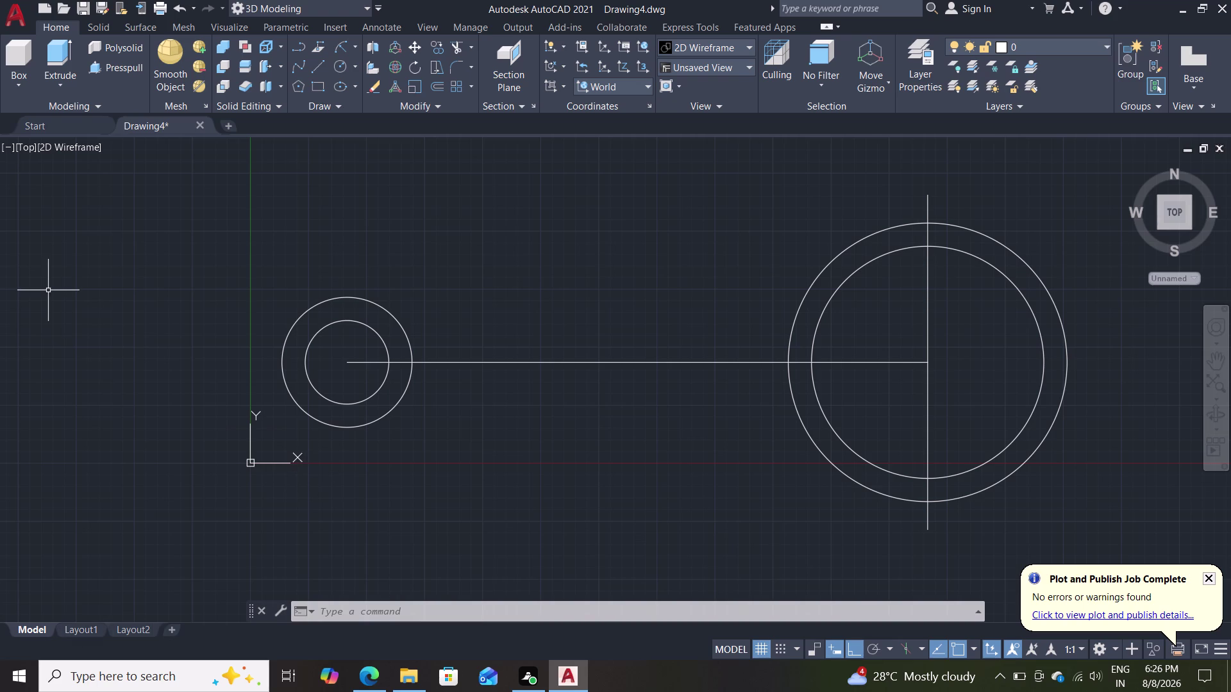
Trim the right halves of both right-hand circles with a fence.
text(tr)
key(Return)
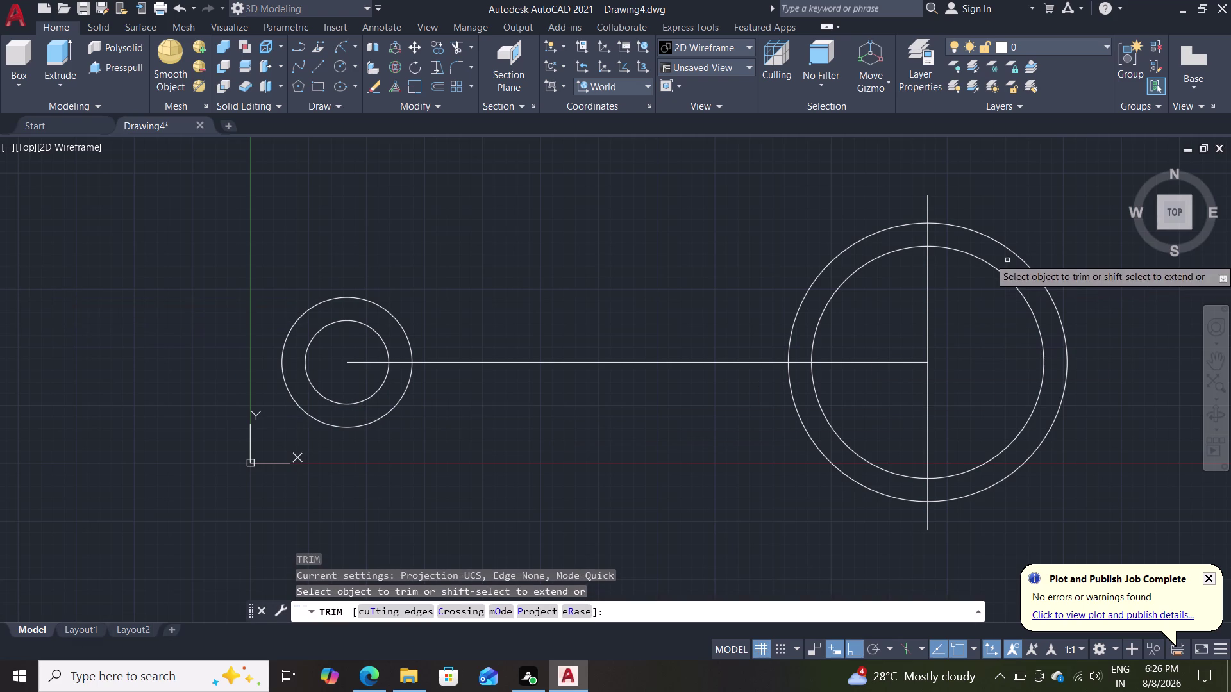
click(1026, 200)
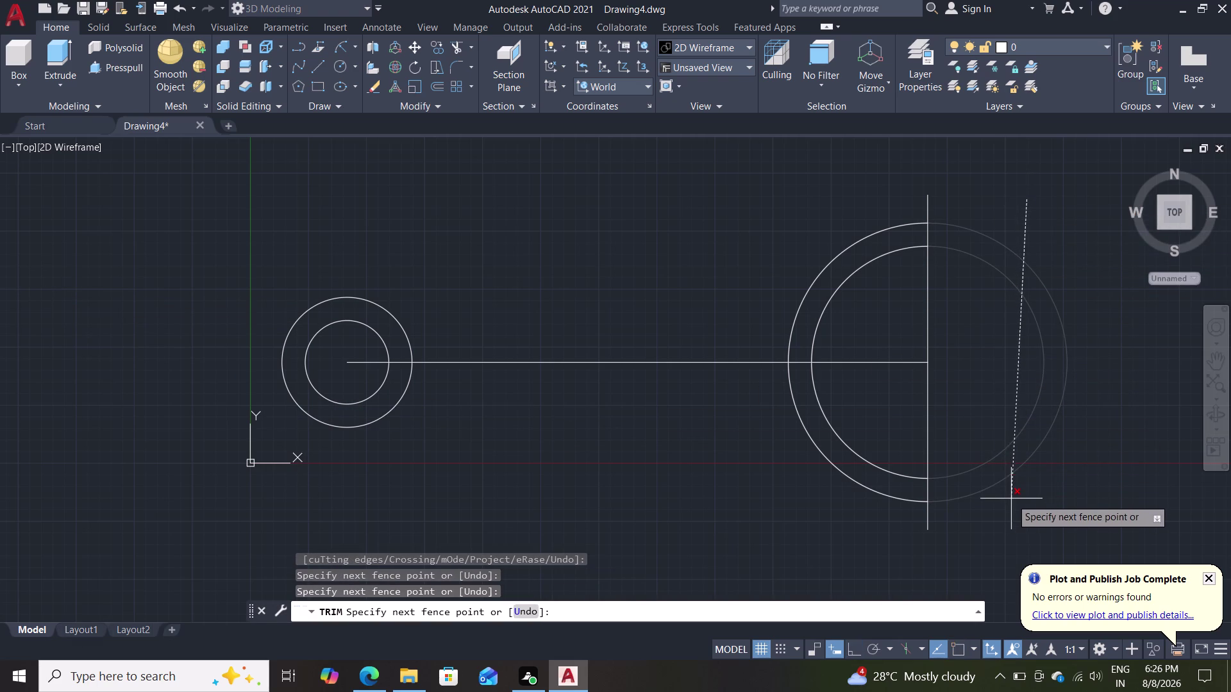
click(1011, 499)
key(Escape)
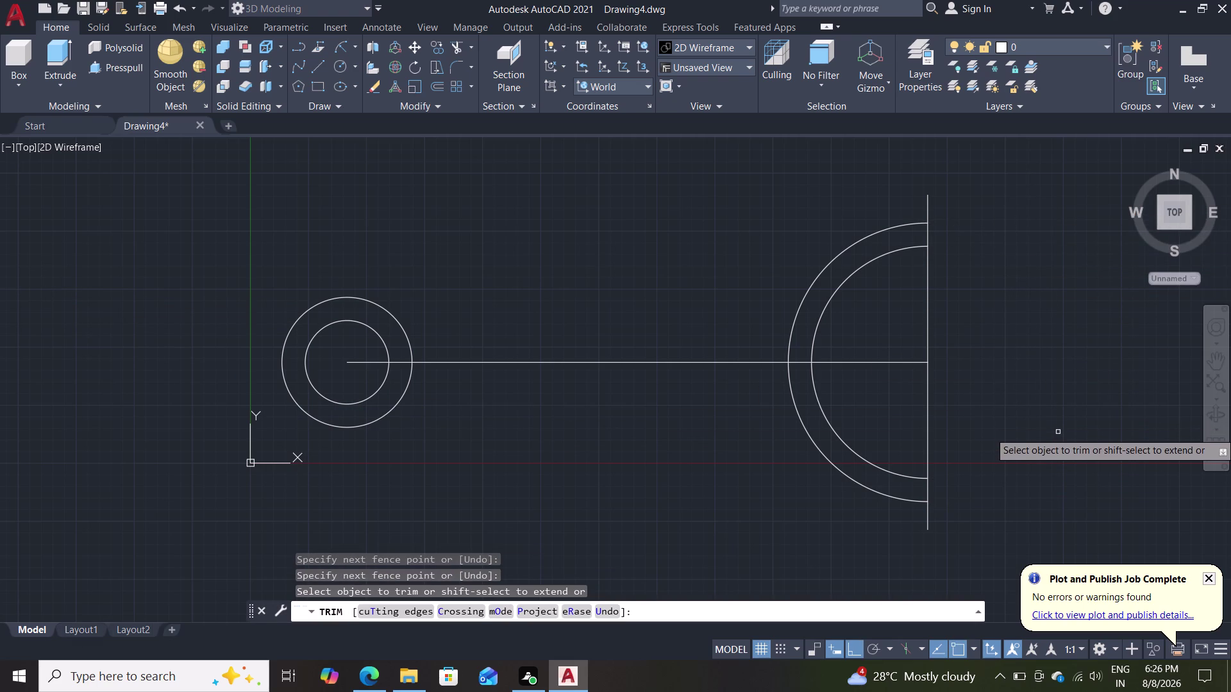
scroll(down, 3)
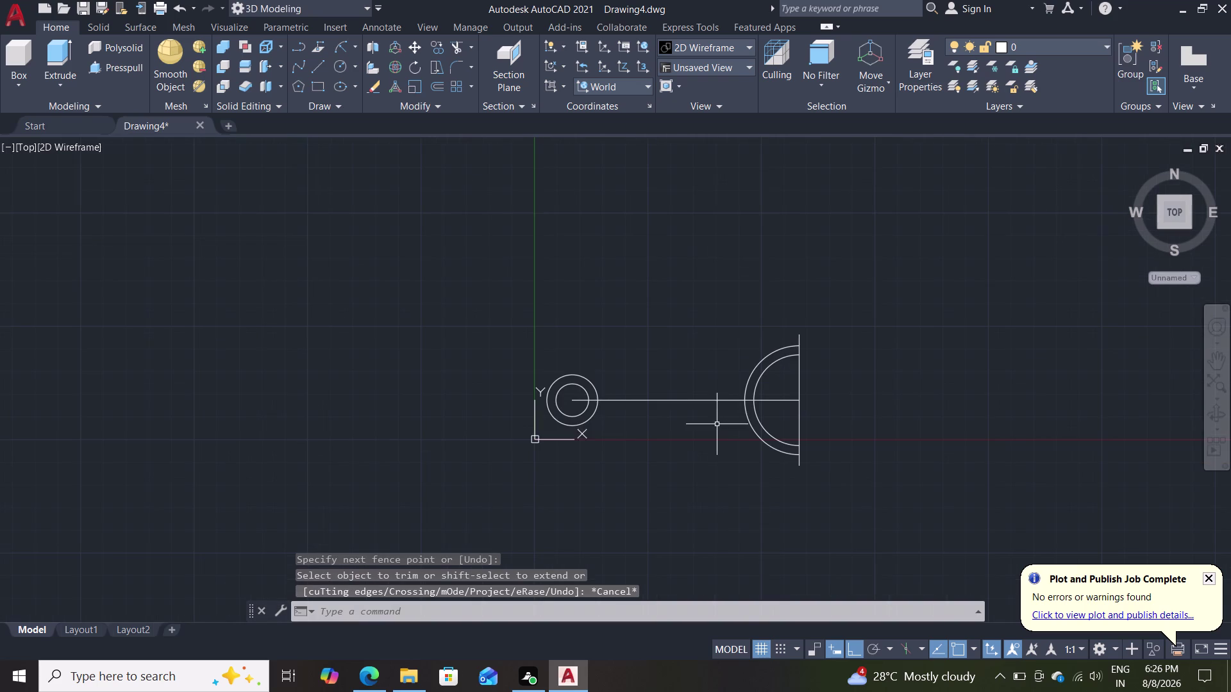
scroll(up, 3)
scroll(up, 3)
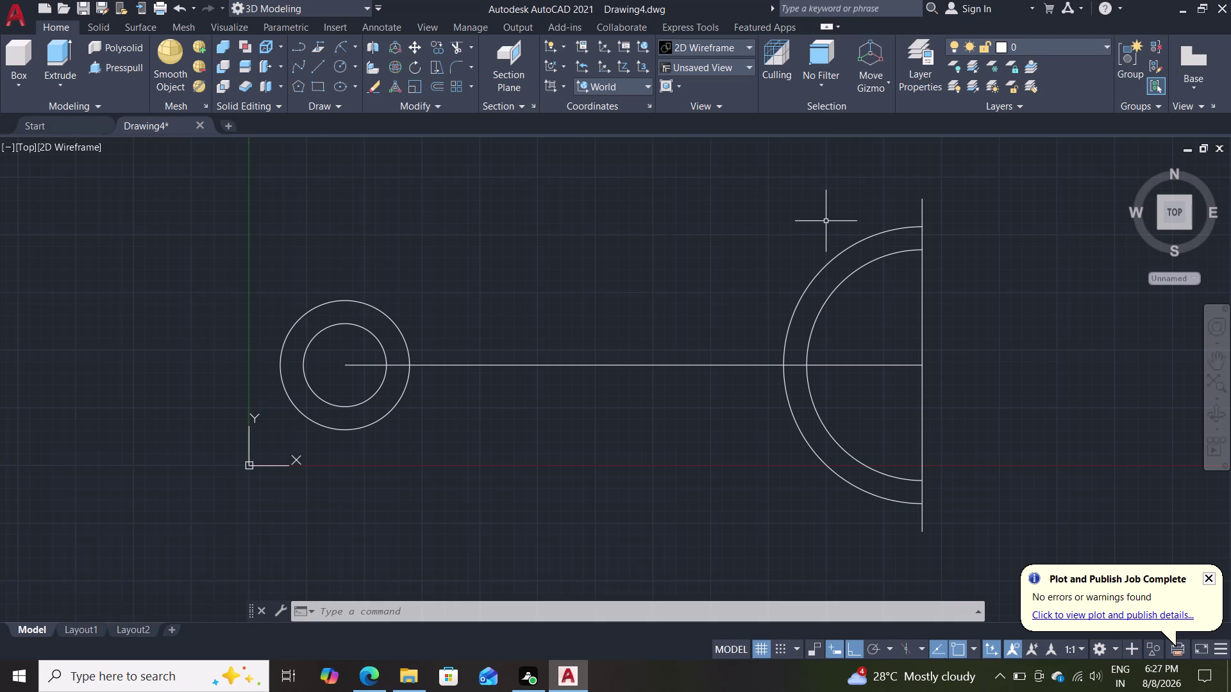
Draw a 25-unit line leftward from the vertical line's top endpoint.
key(l)
key(Return)
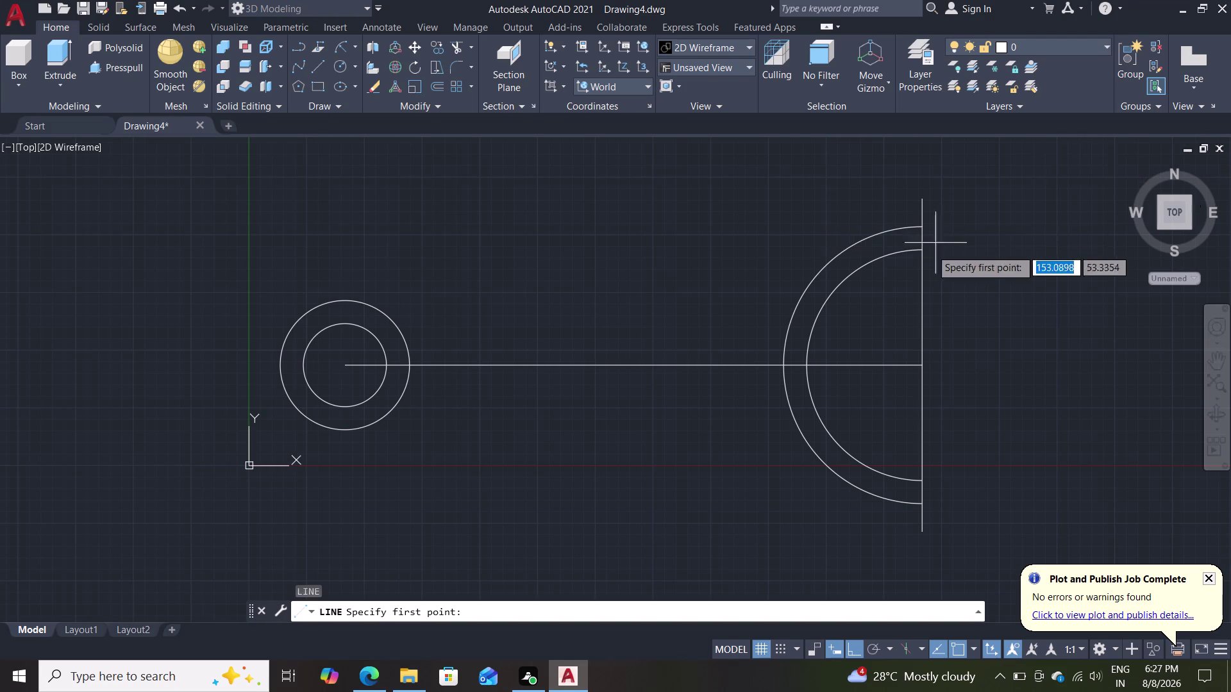
click(923, 196)
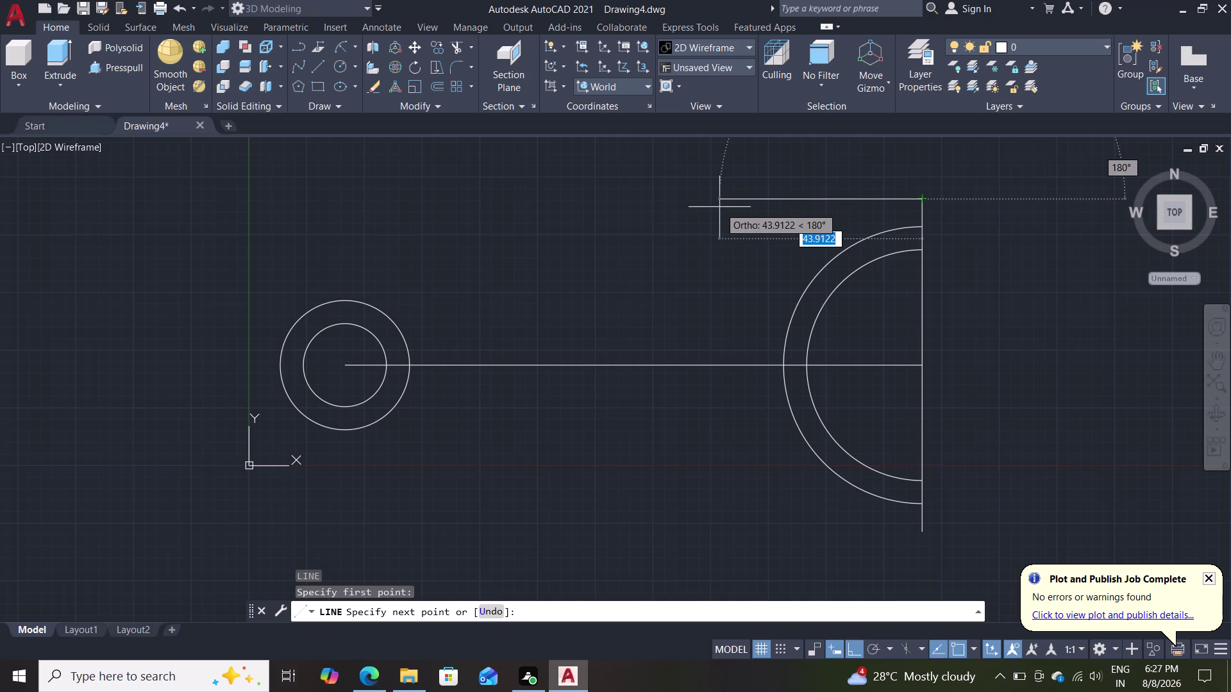
text(25)
key(Return)
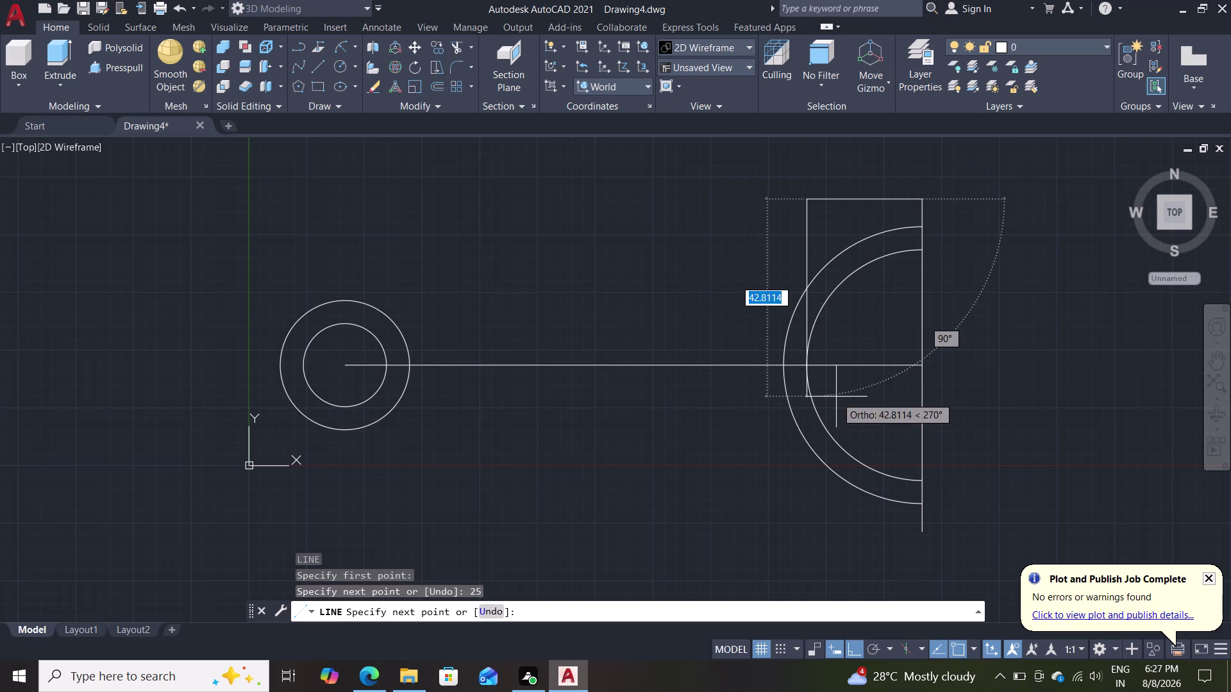
key(Escape)
Draw a 25-unit line leftward from the vertical line's bottom endpoint.
key(l)
key(Return)
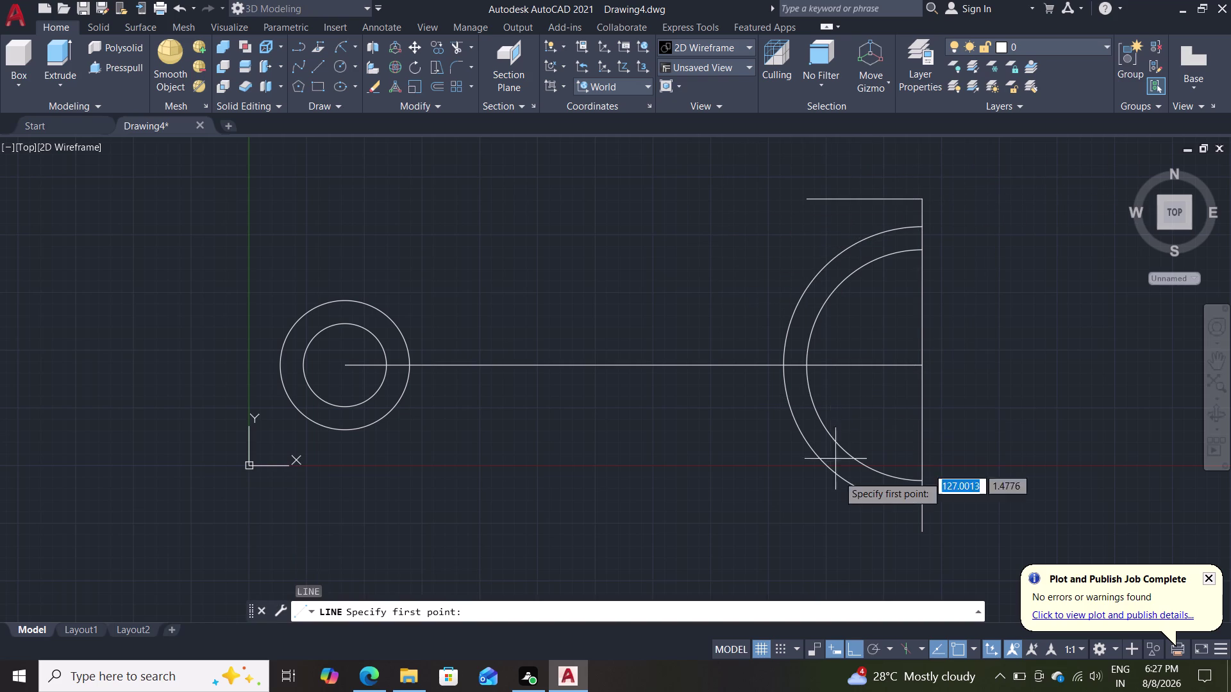
click(924, 538)
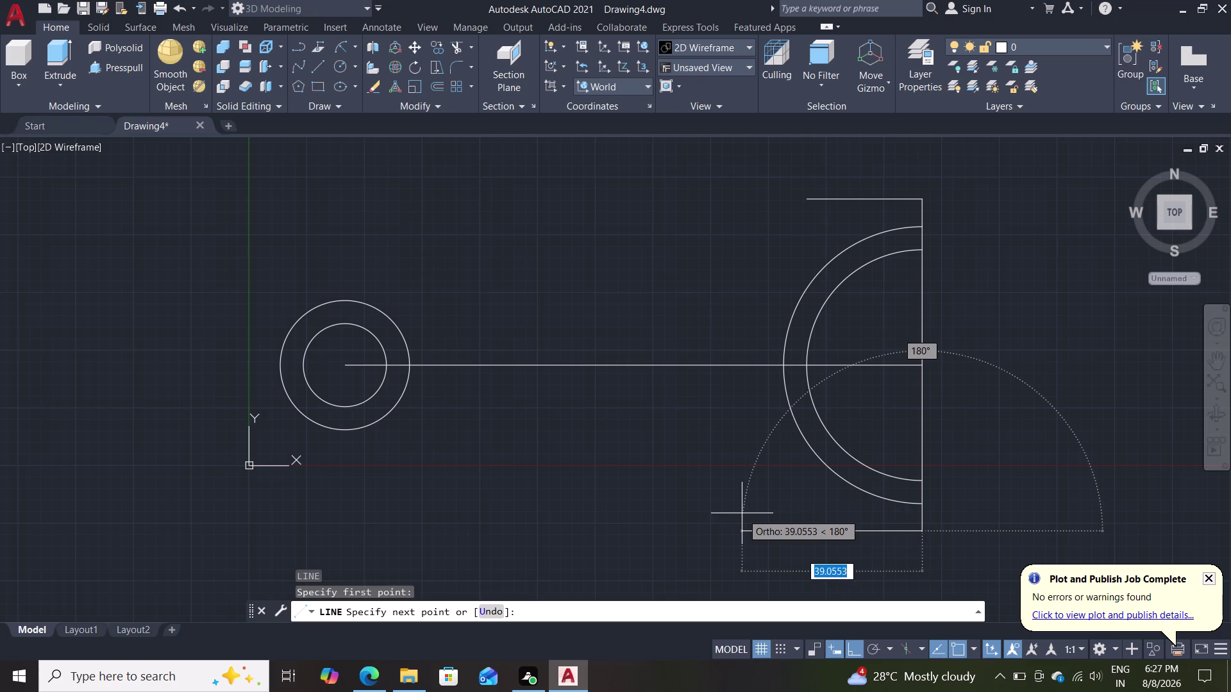
text(25)
key(Return)
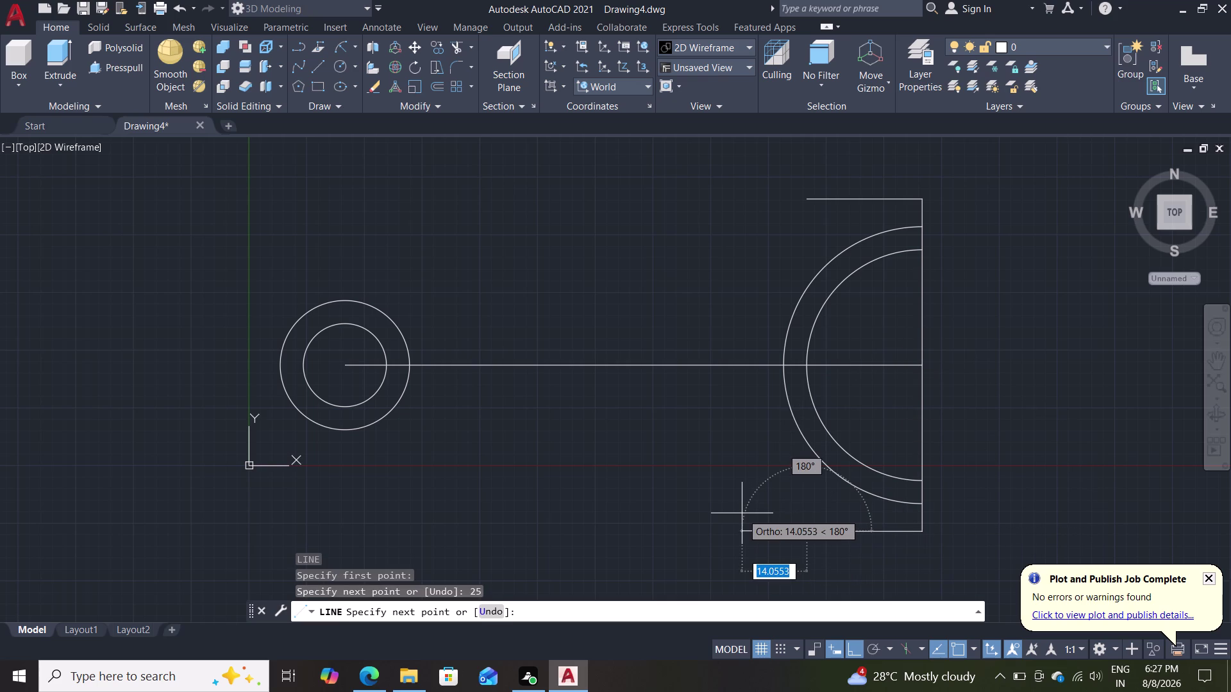
key(Escape)
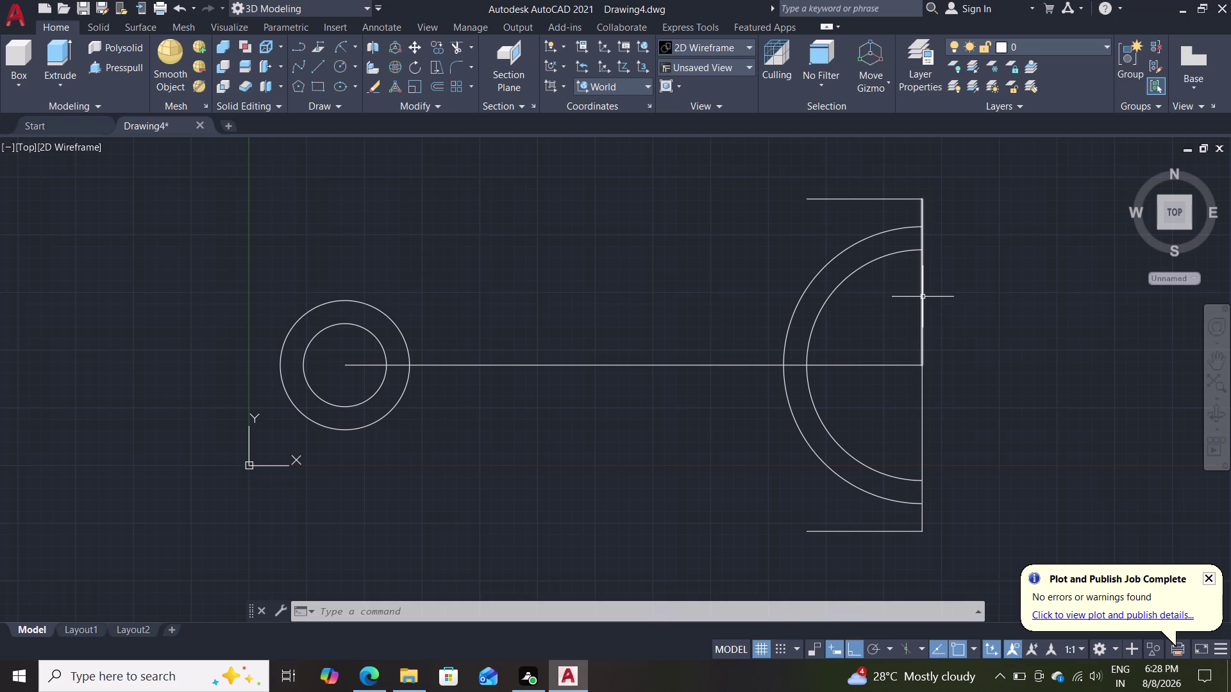
Trim the vertical line's upper and lower middle parts between the arcs.
text(tr)
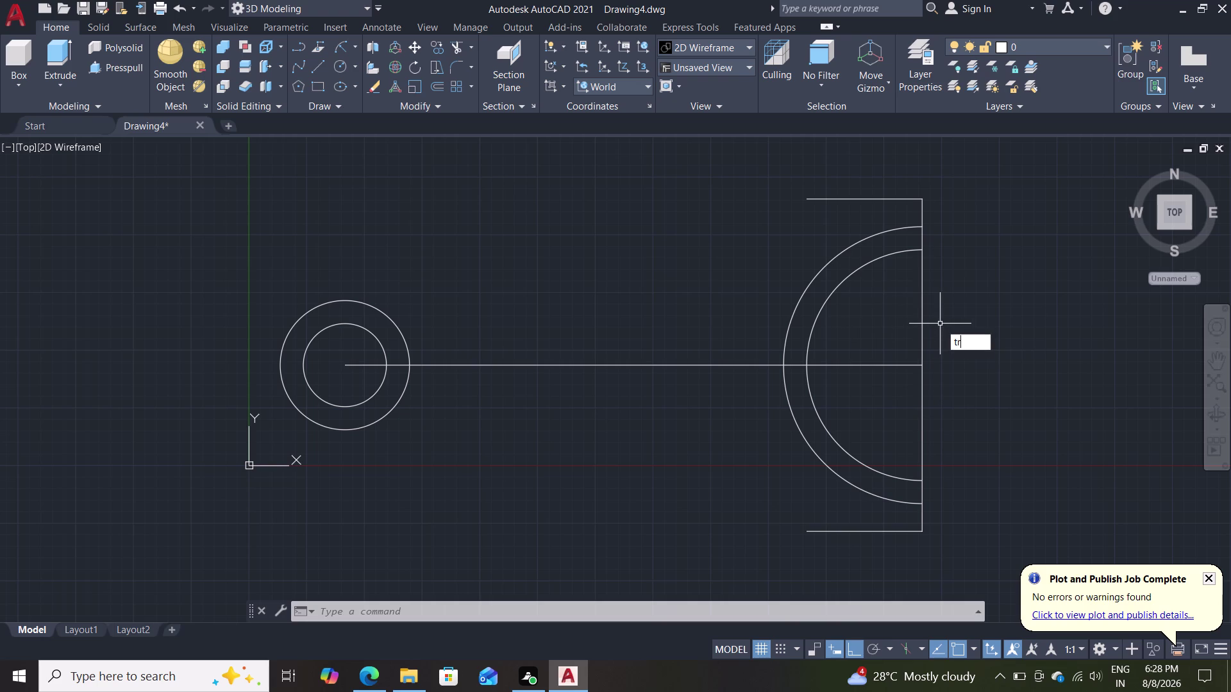
key(Return)
click(890, 314)
click(971, 309)
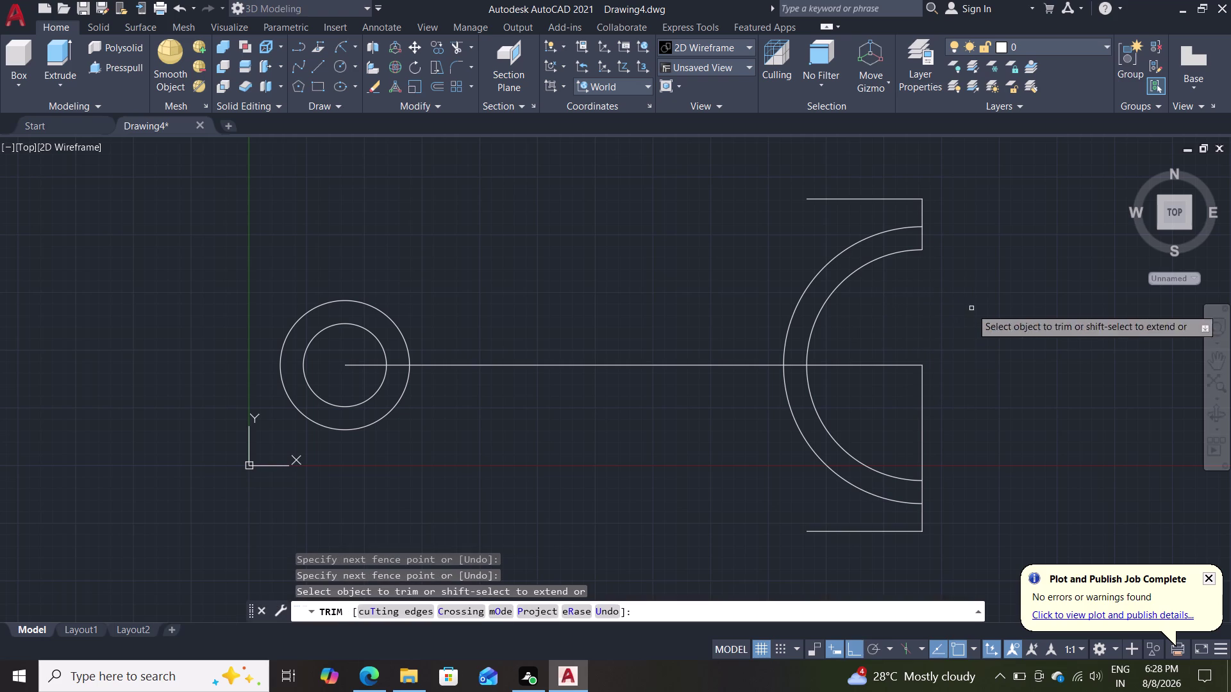
click(898, 411)
click(974, 406)
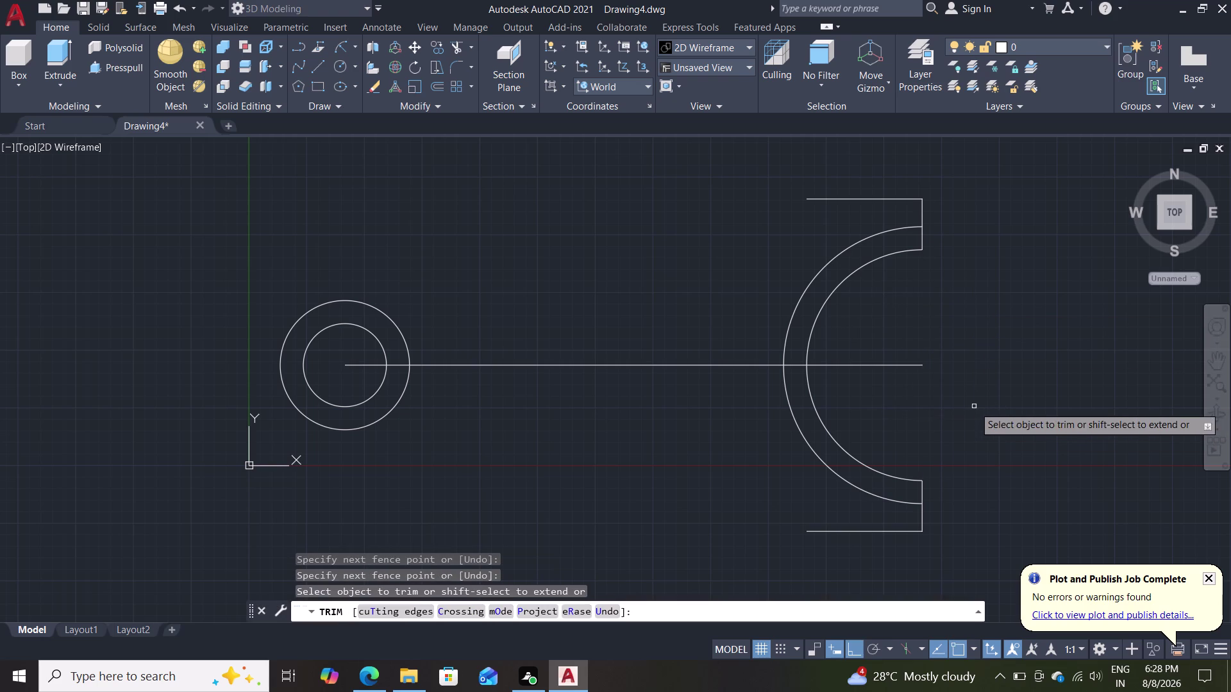
key(Escape)
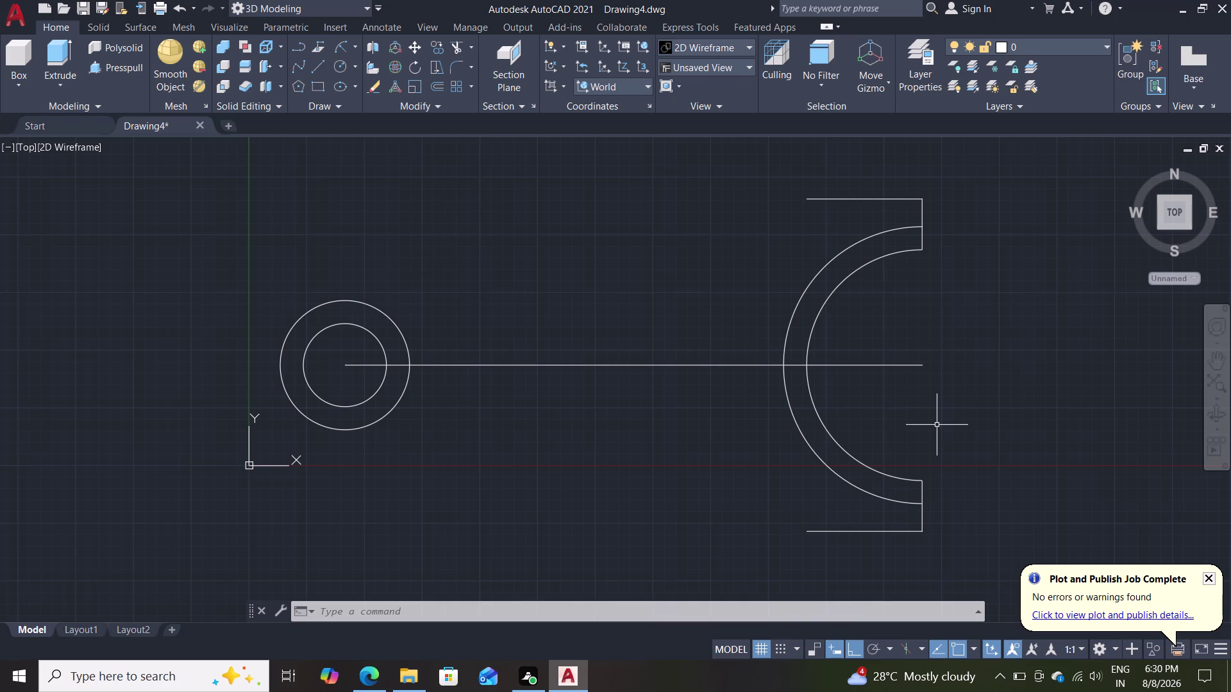
Draw a marker line from the left centre: 25 along the axis, 5 up, 10 down.
key(l)
key(Return)
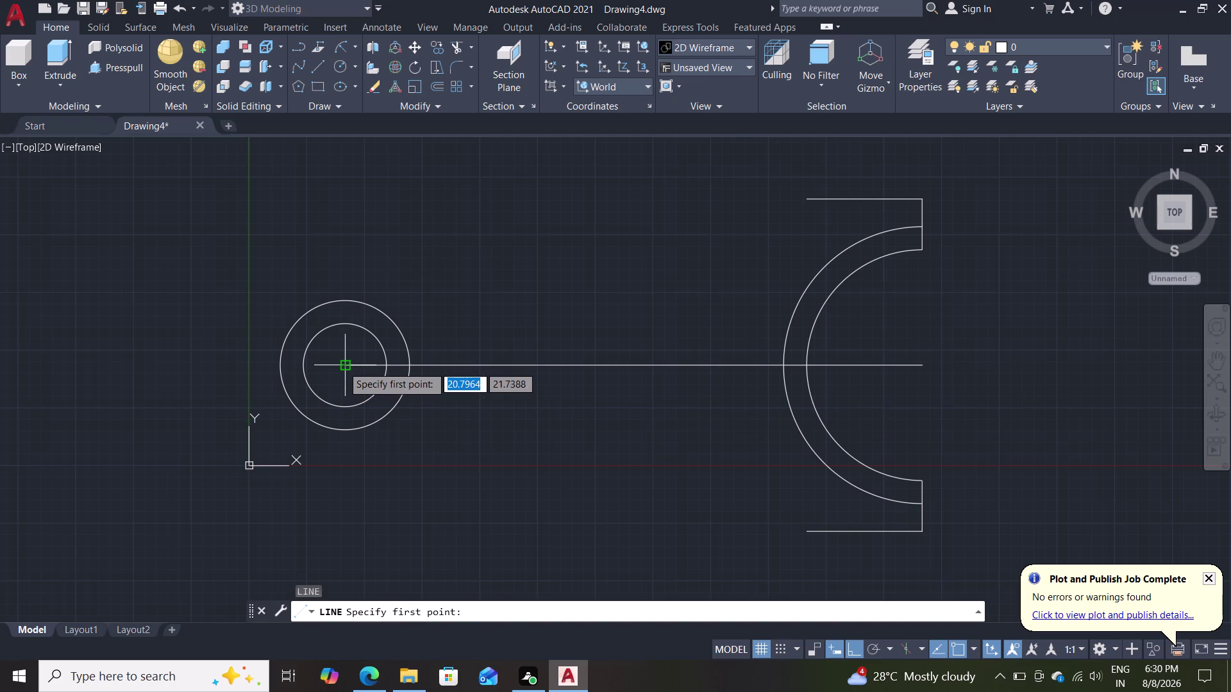
click(343, 366)
text(2)
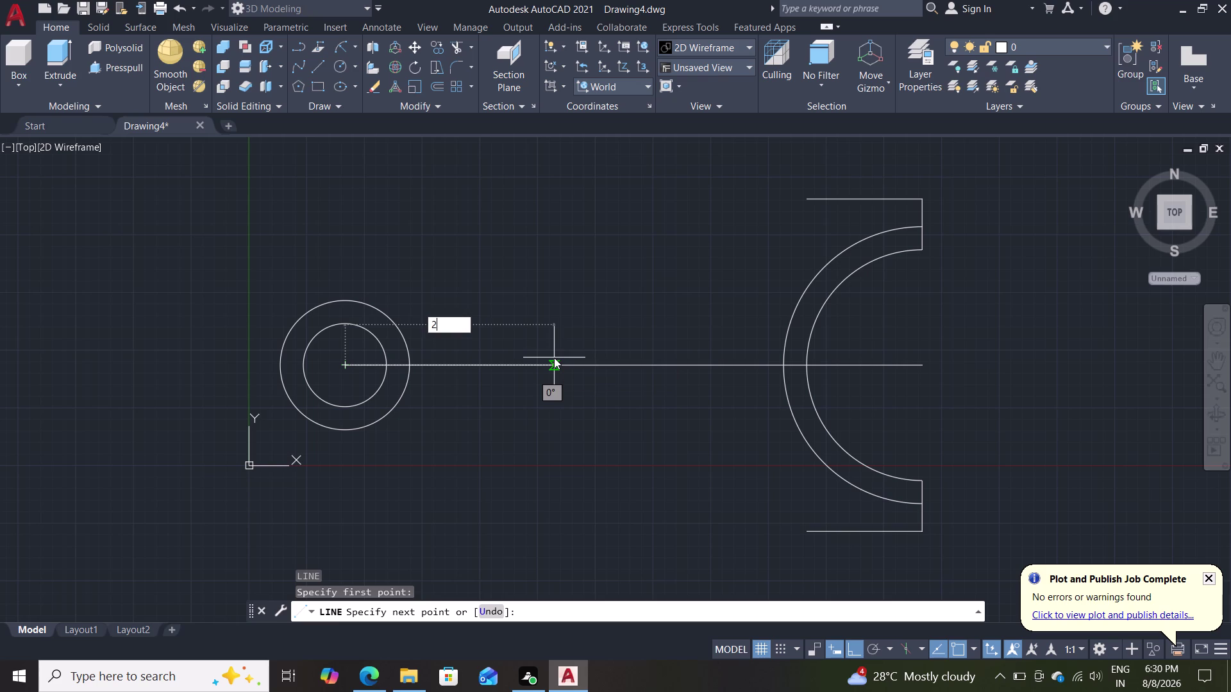
text(5)
key(Return)
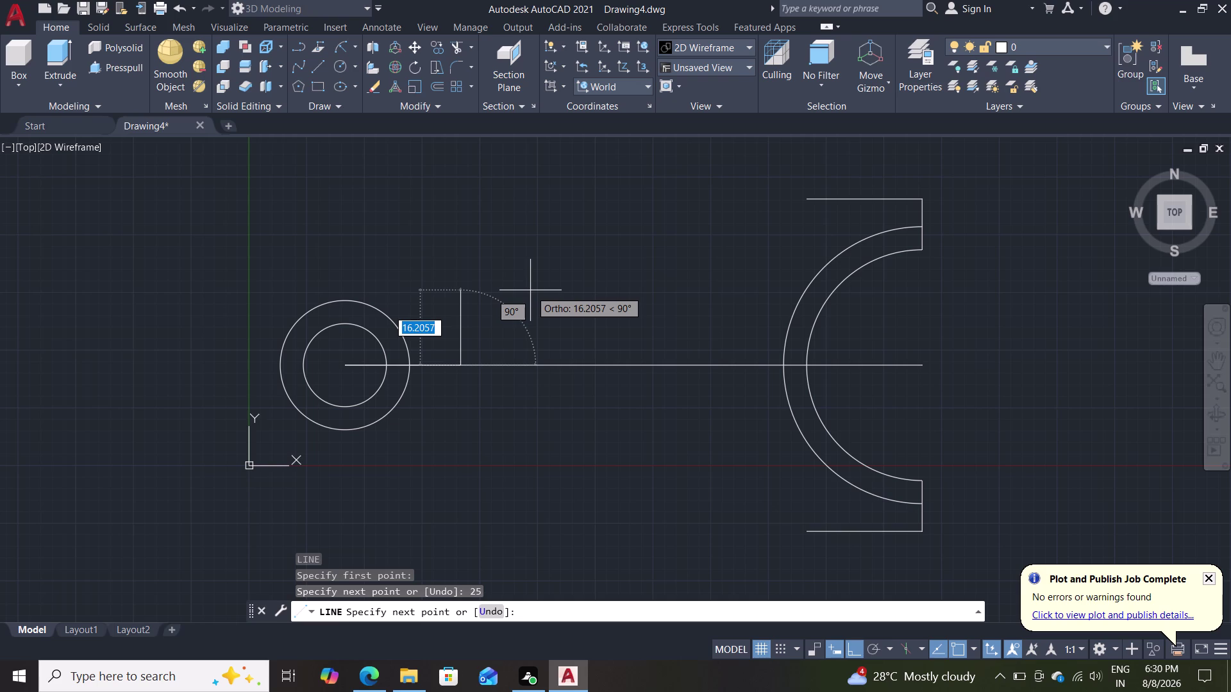
key(5)
key(Return)
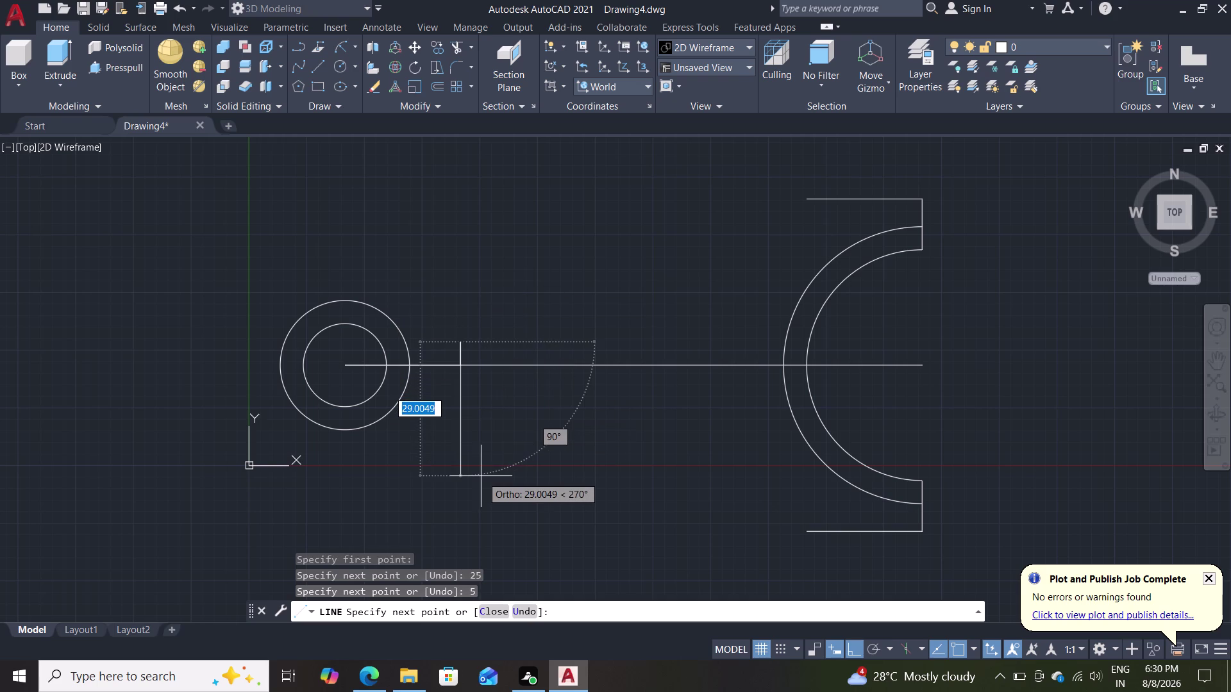
text(10)
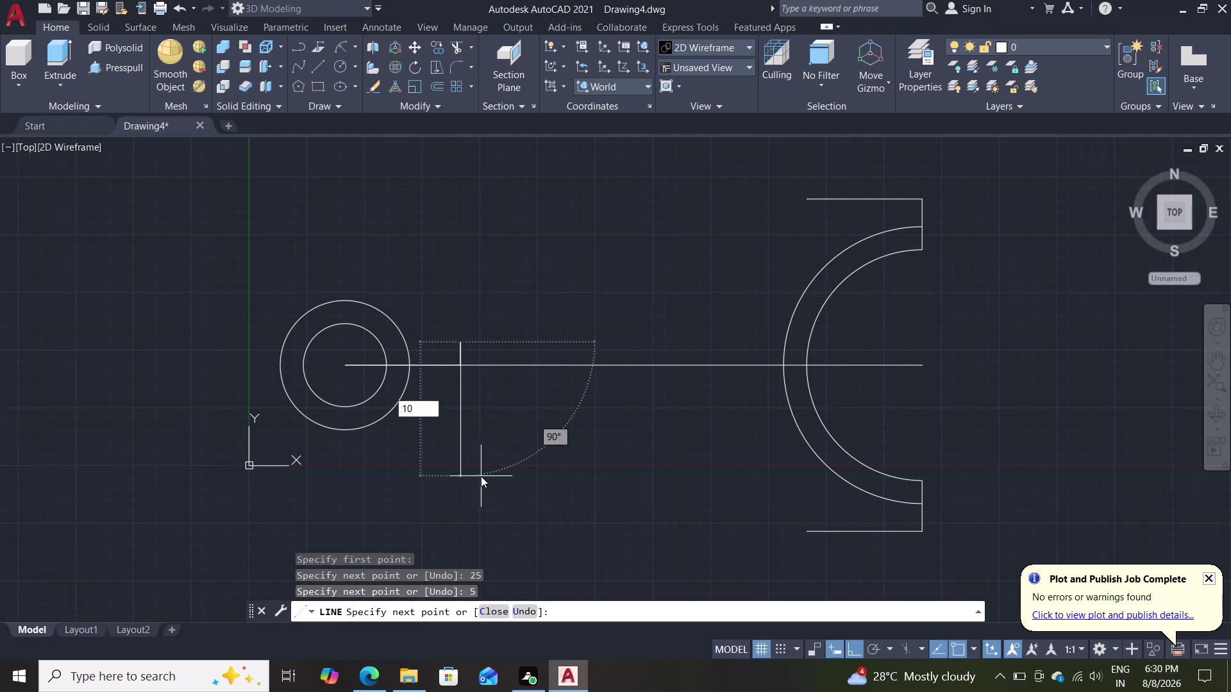
key(Return)
key(Escape)
key(c)
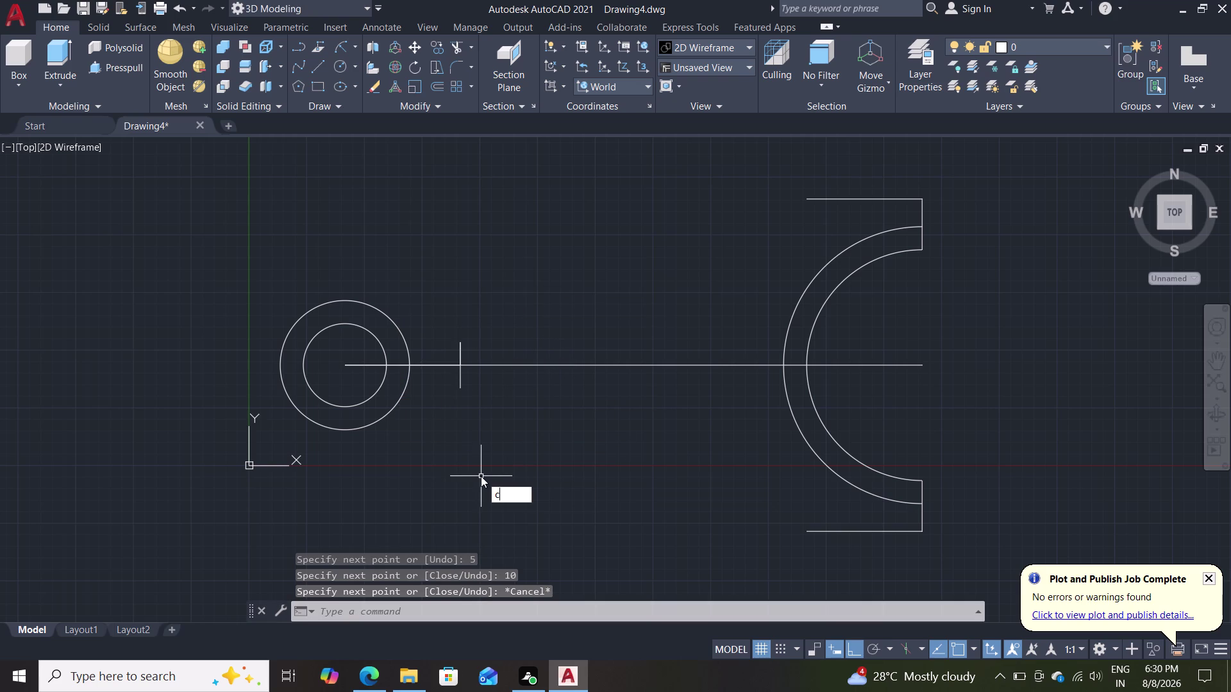
key(Return)
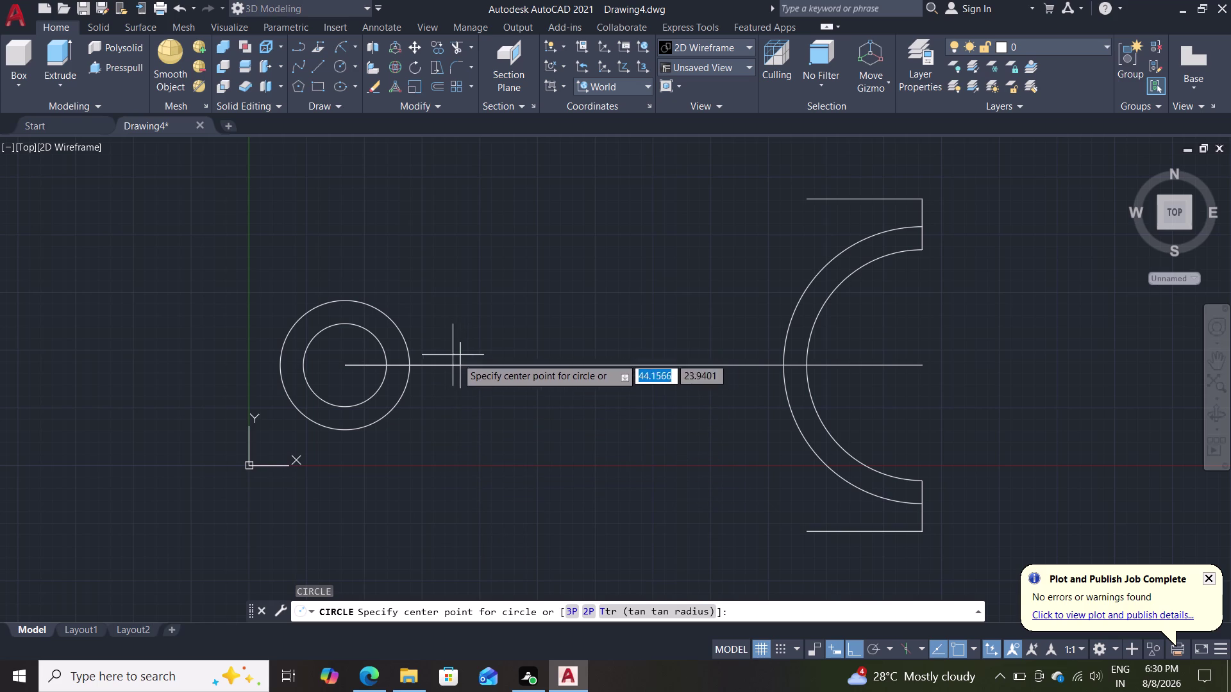
Draw a radius-5 circle centred where the marker line crosses the centre line.
click(461, 364)
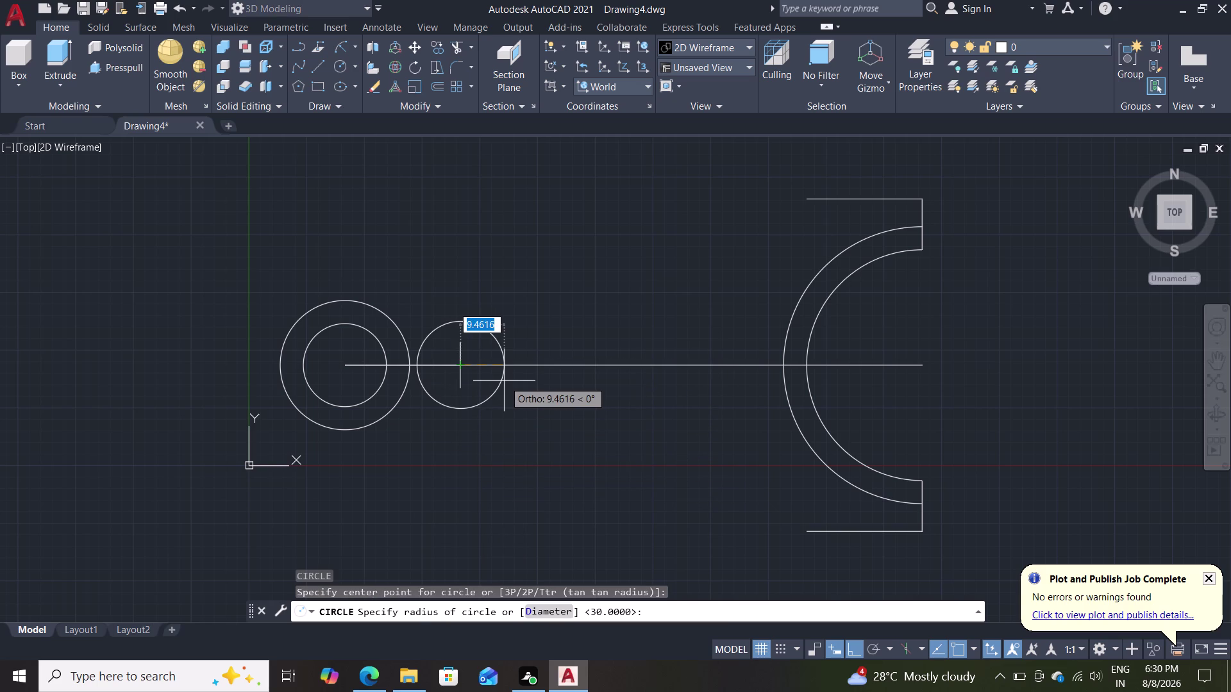
key(5)
key(Return)
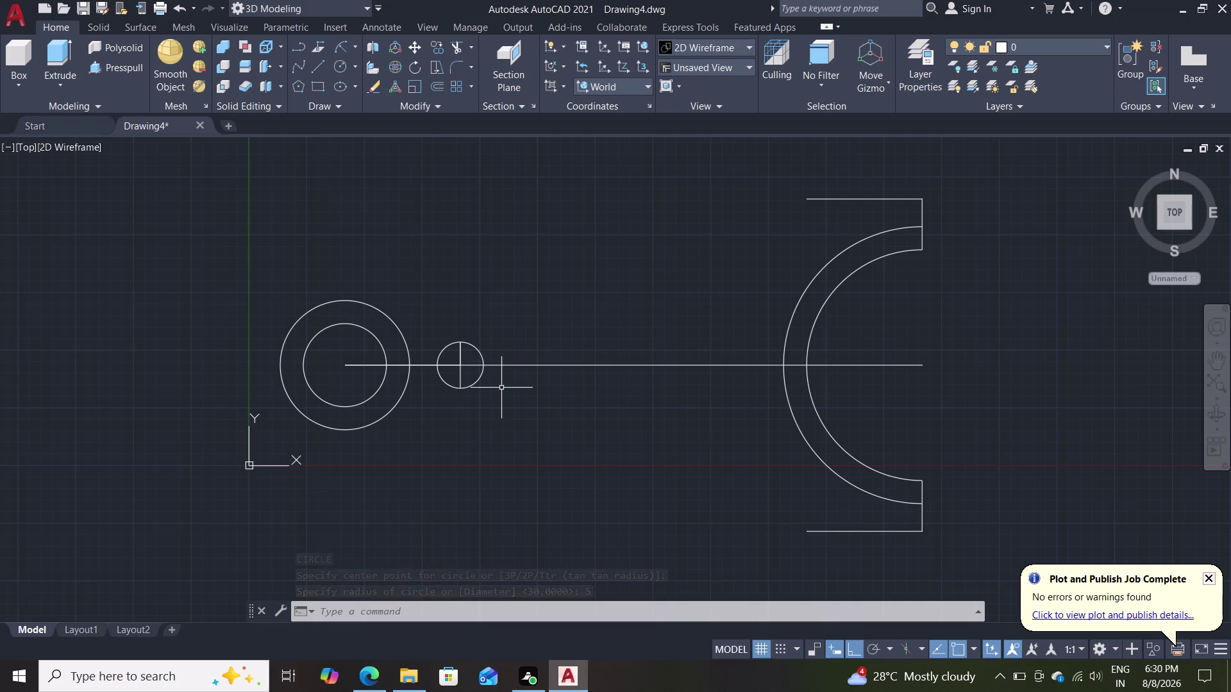
text(co)
key(Return)
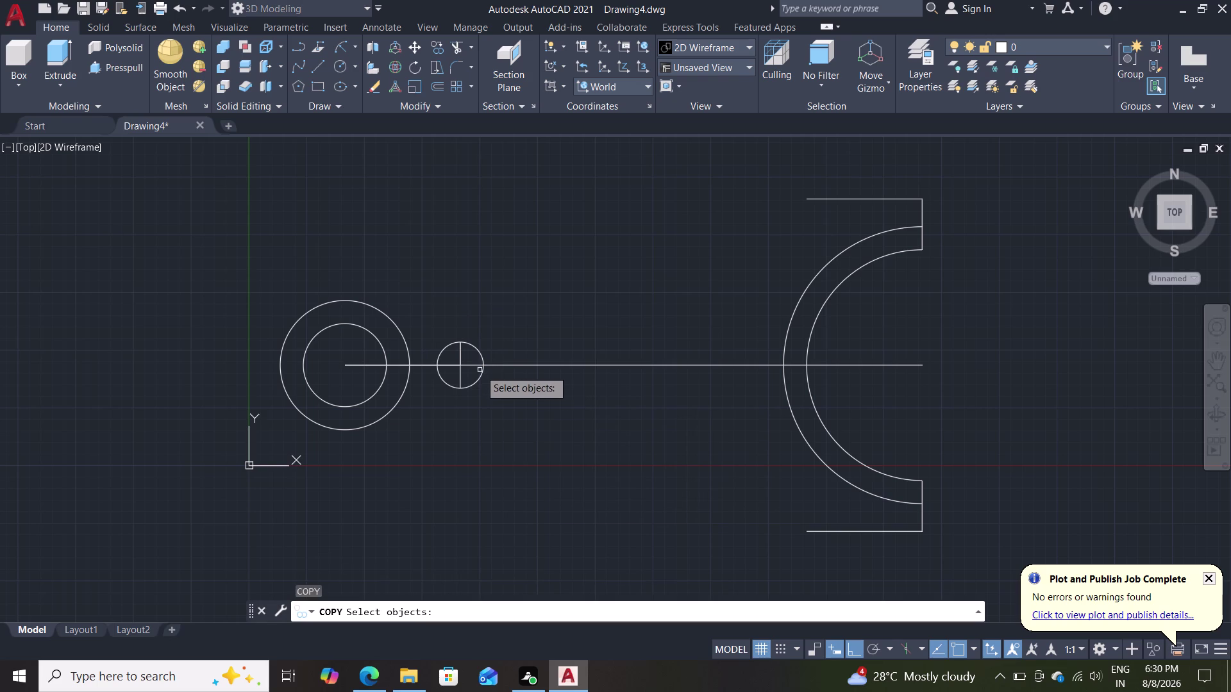
Copy the small circle 55 units to the right along the centre line.
click(481, 353)
key(Return)
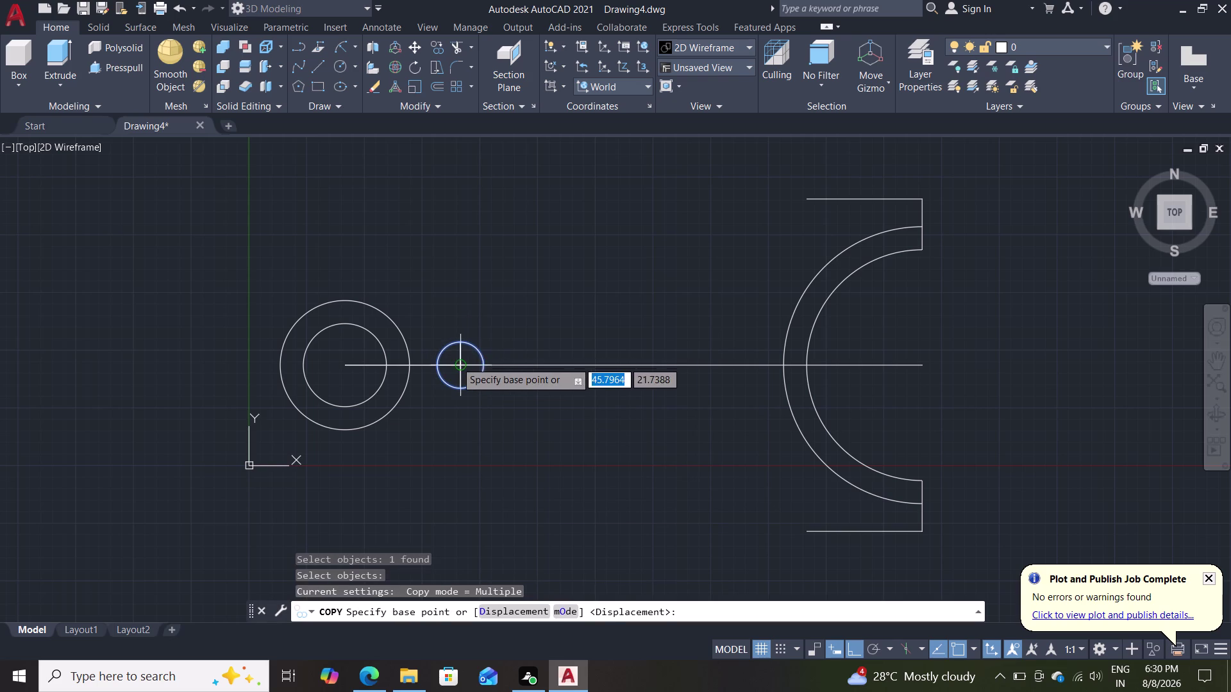
double_click(456, 361)
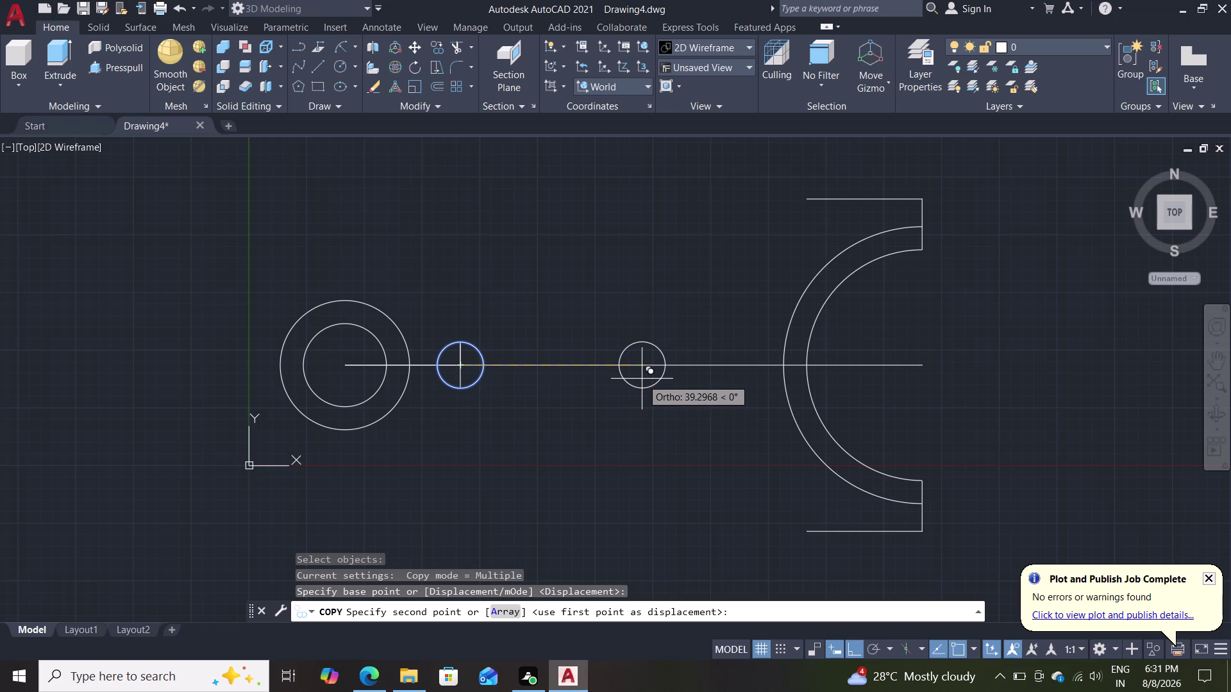
text(55)
key(Return)
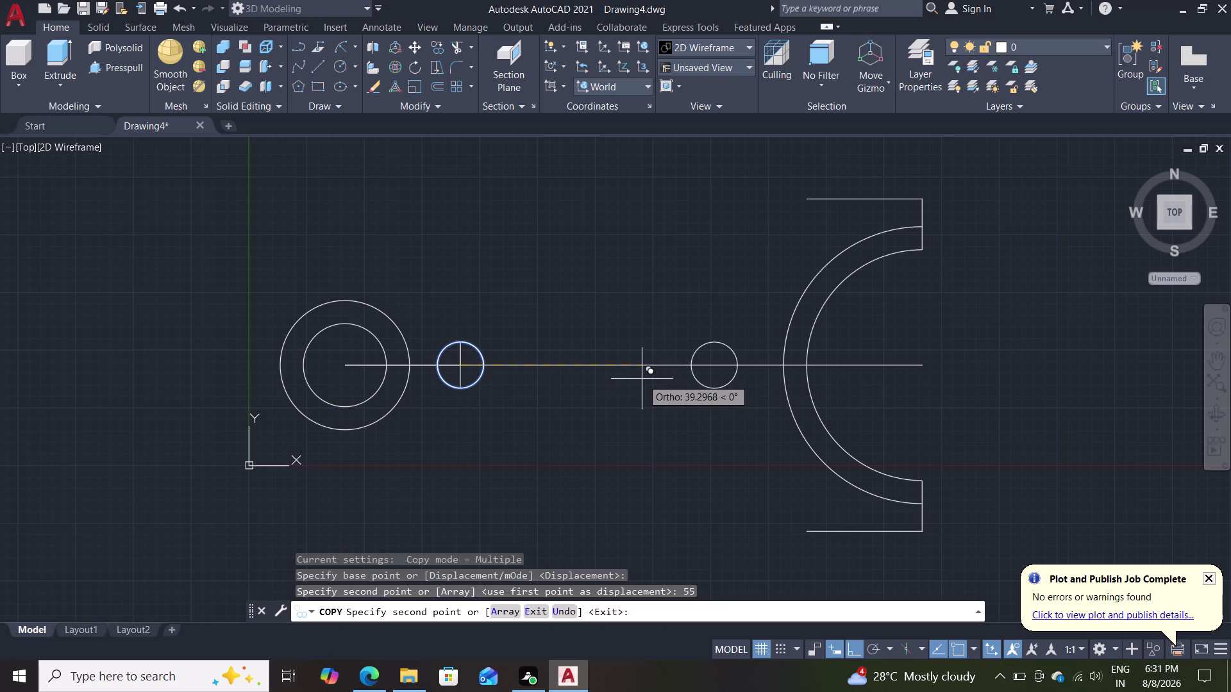
key(Escape)
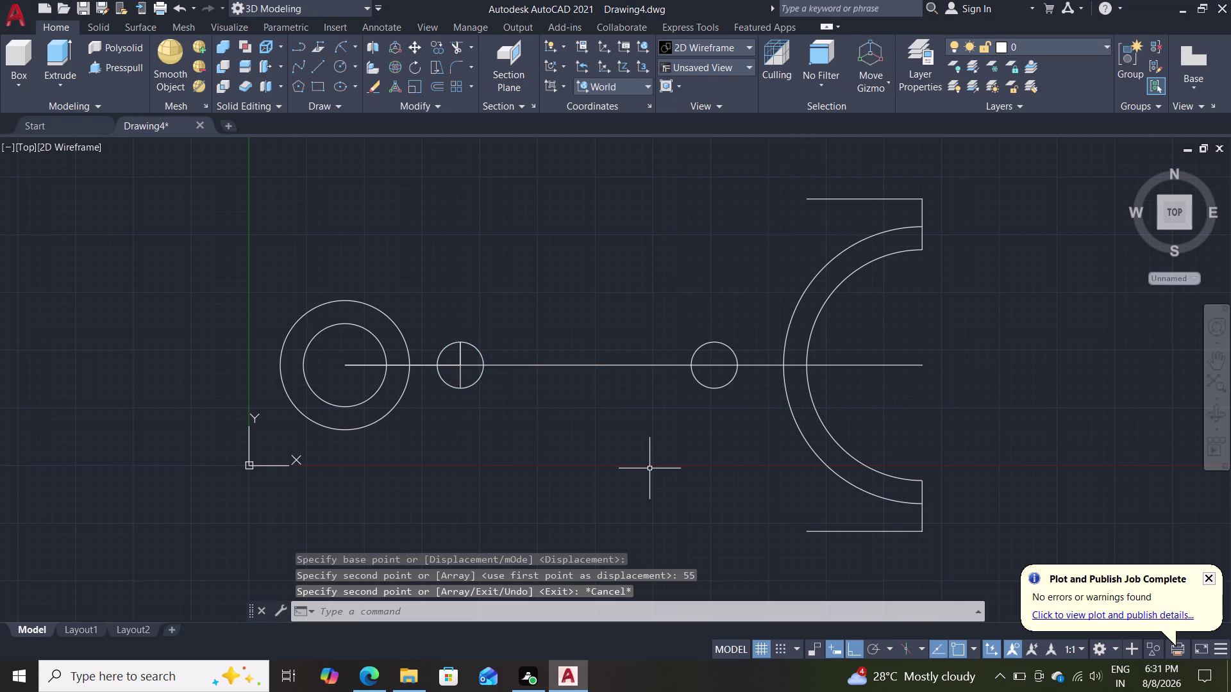
Draw a vertical line through the copied circle from its top to its bottom.
key(l)
key(Return)
scroll(up, 3)
click(716, 307)
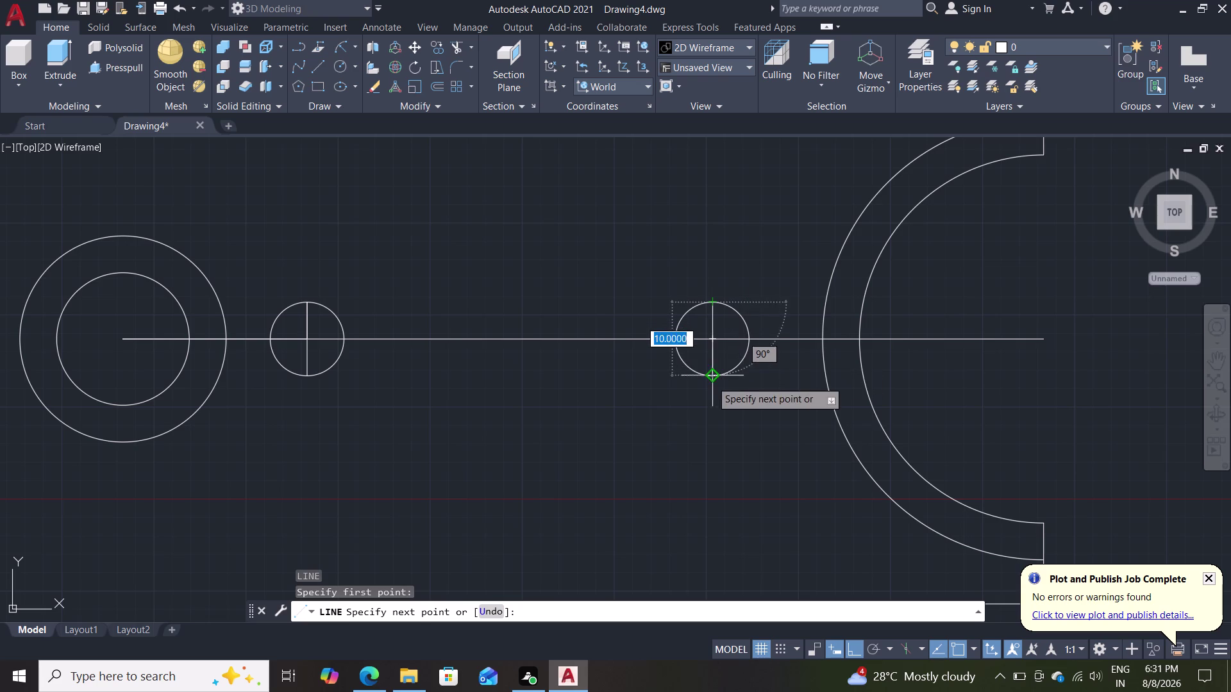
click(712, 382)
Trim away the right half of the left small circle with a fence.
key(Escape)
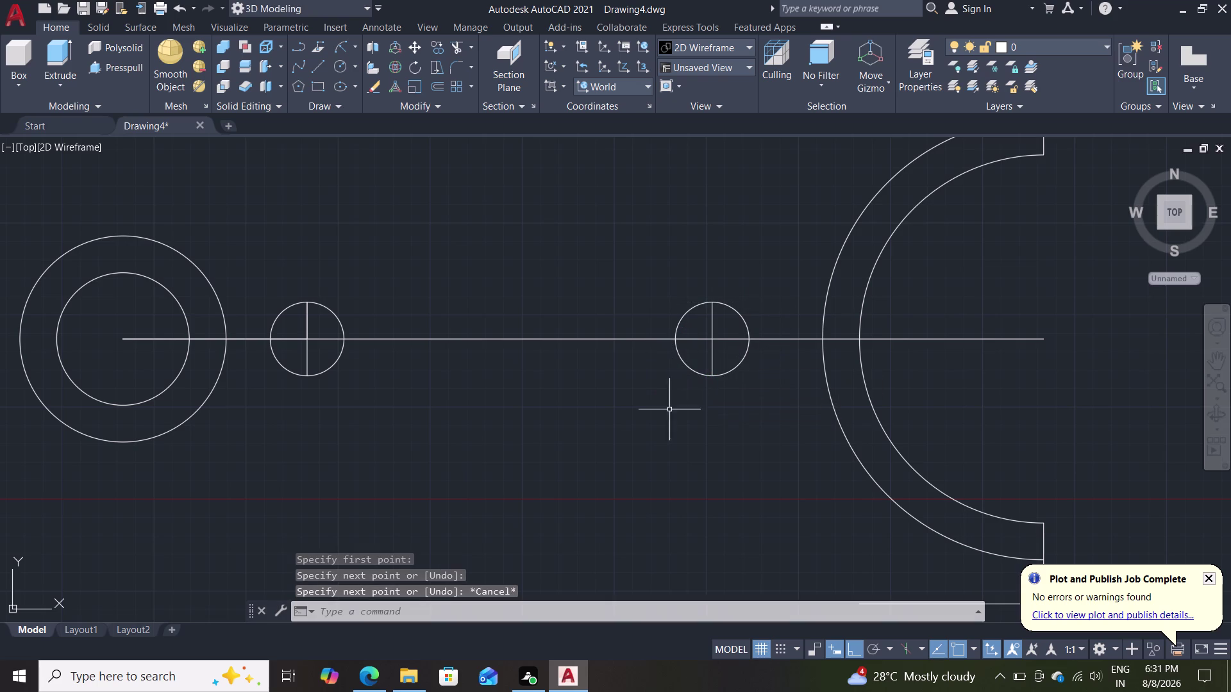
text(t)
text(r)
key(Return)
drag(358, 287, 352, 289)
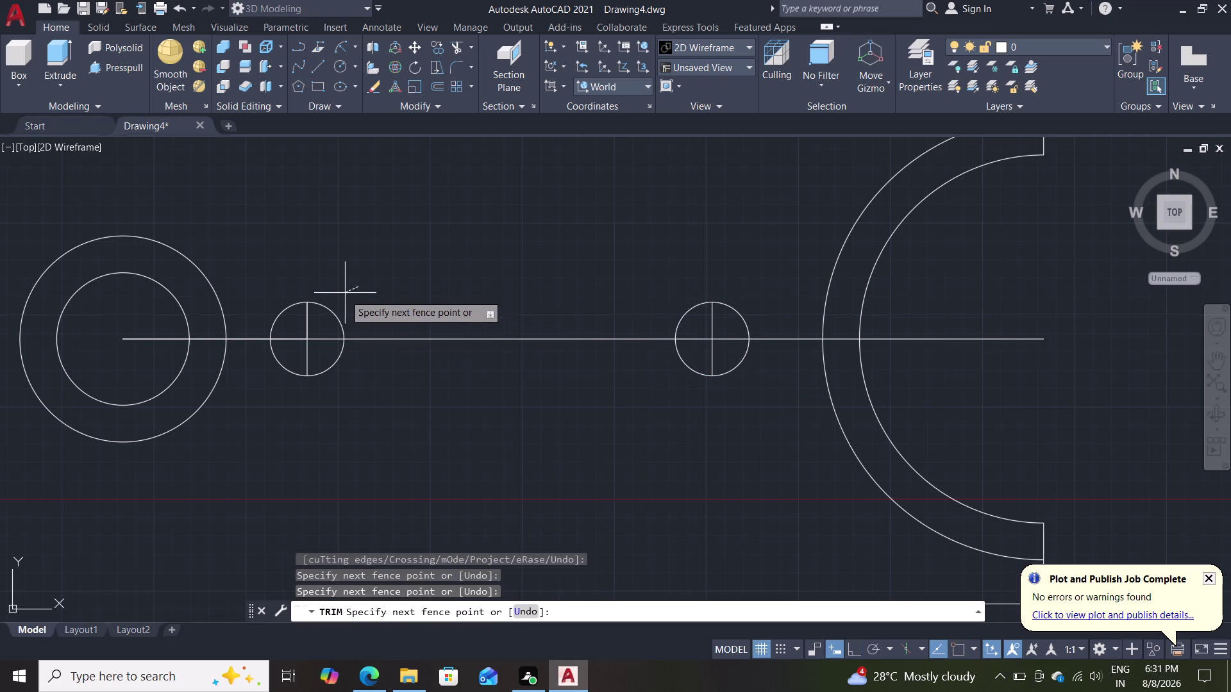
click(328, 325)
click(361, 389)
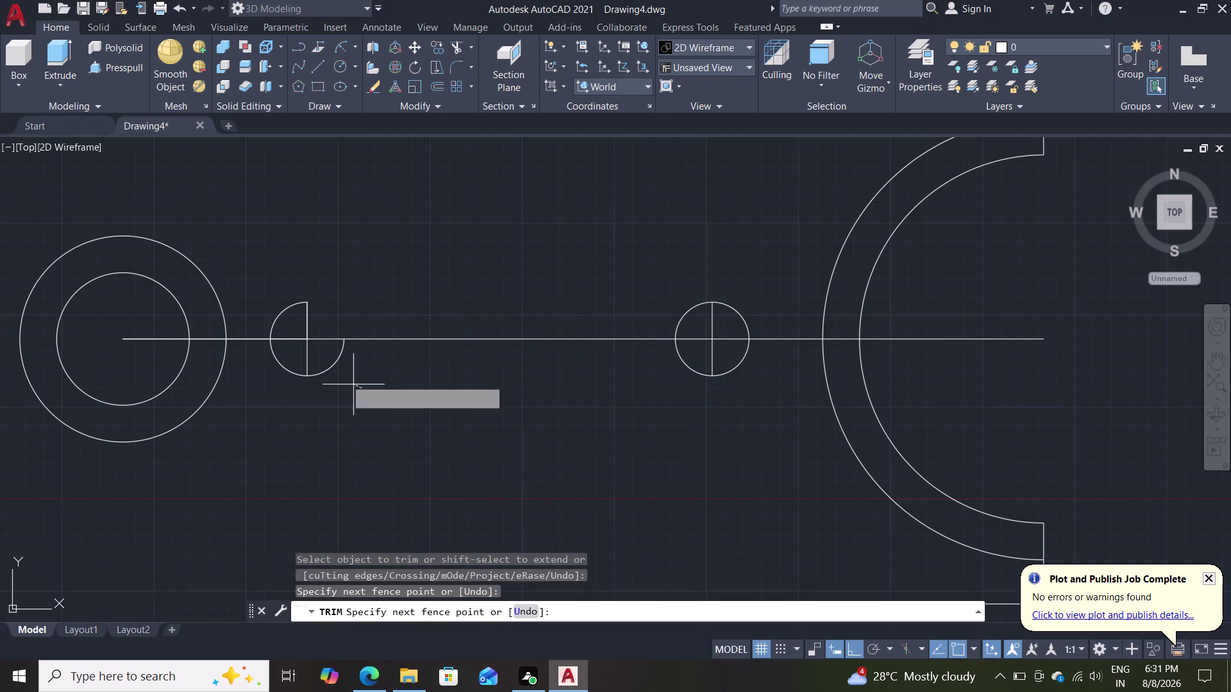
click(328, 364)
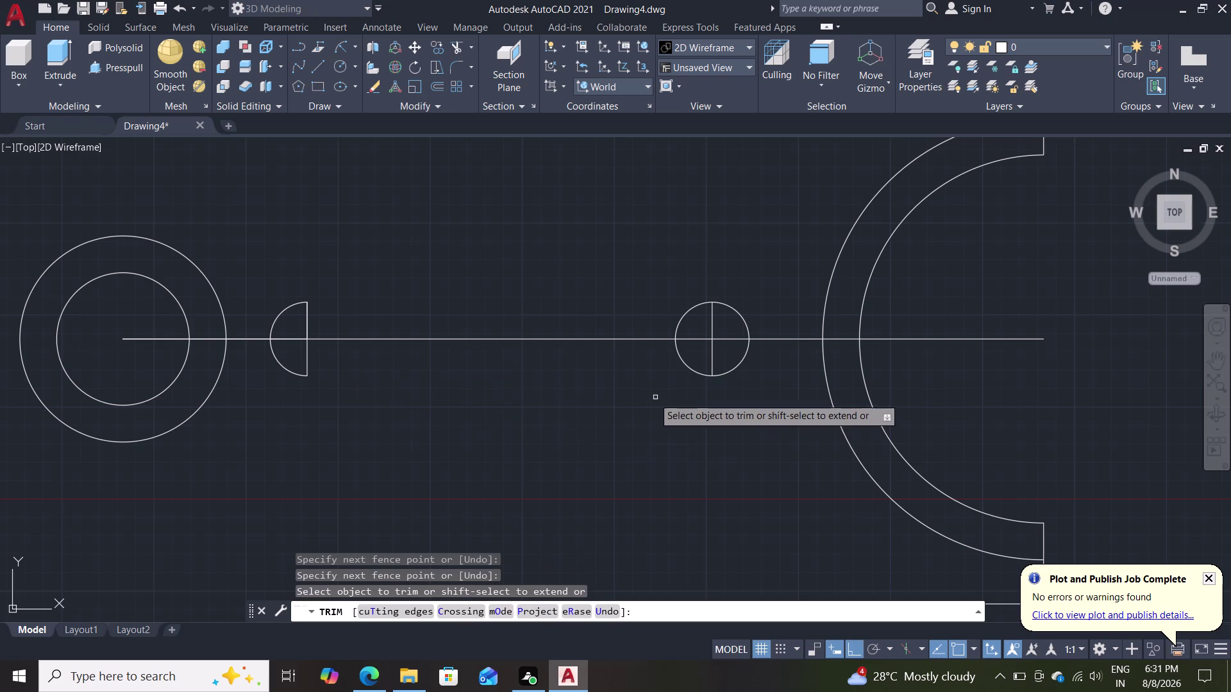
Trim away the left half of the copied right circle with a fence.
click(643, 405)
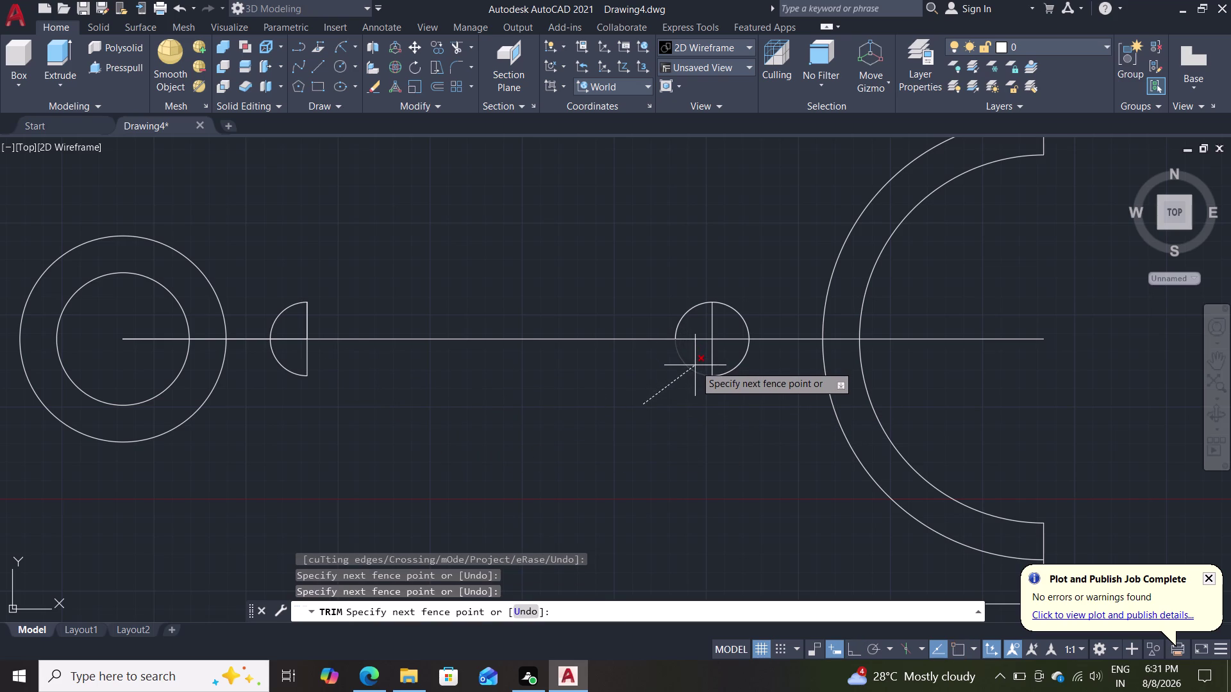
click(695, 365)
click(688, 327)
click(670, 313)
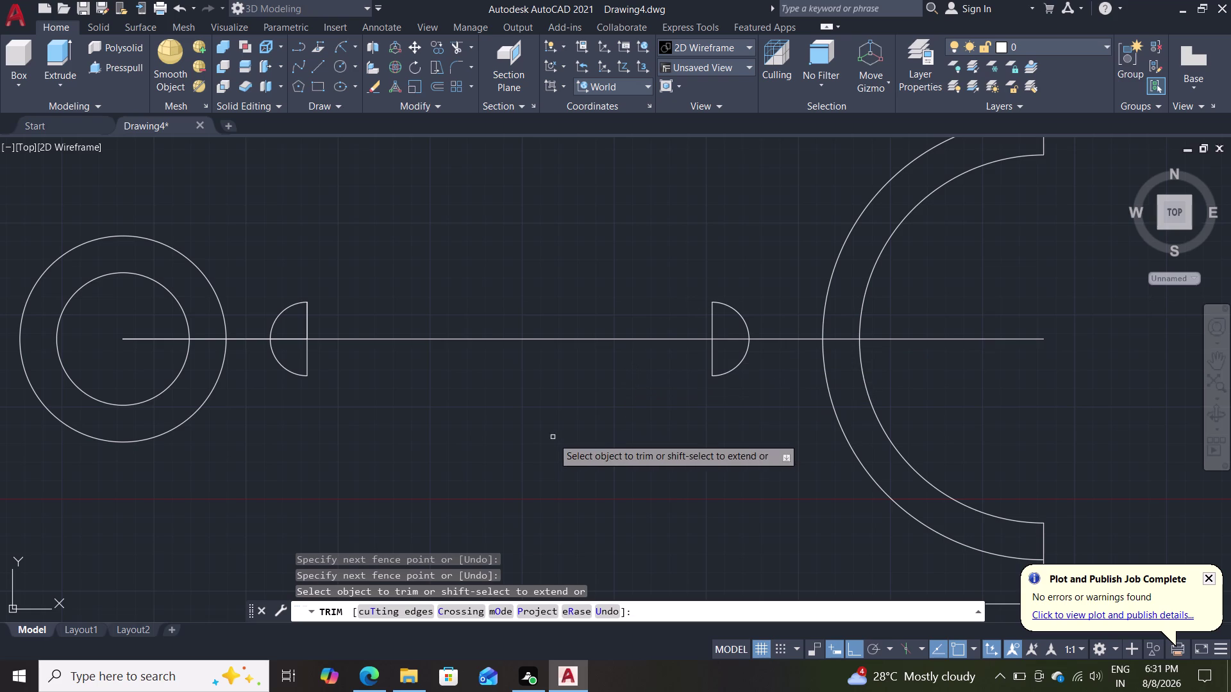
key(Escape)
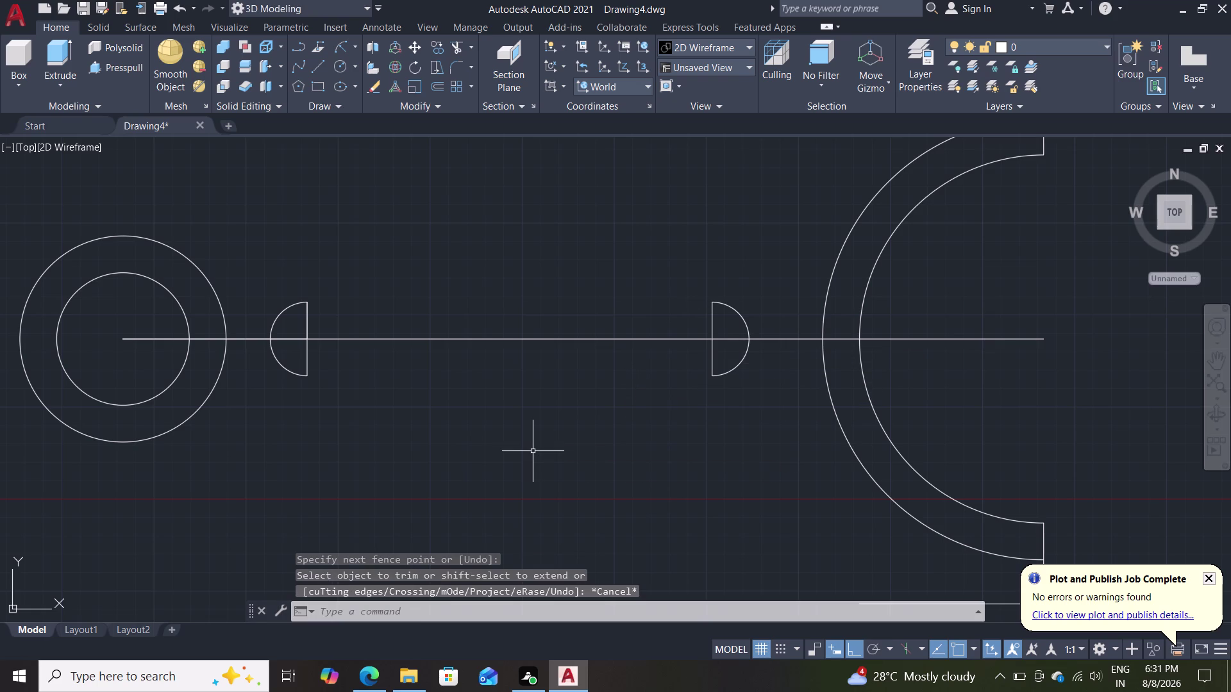
key(l)
key(Return)
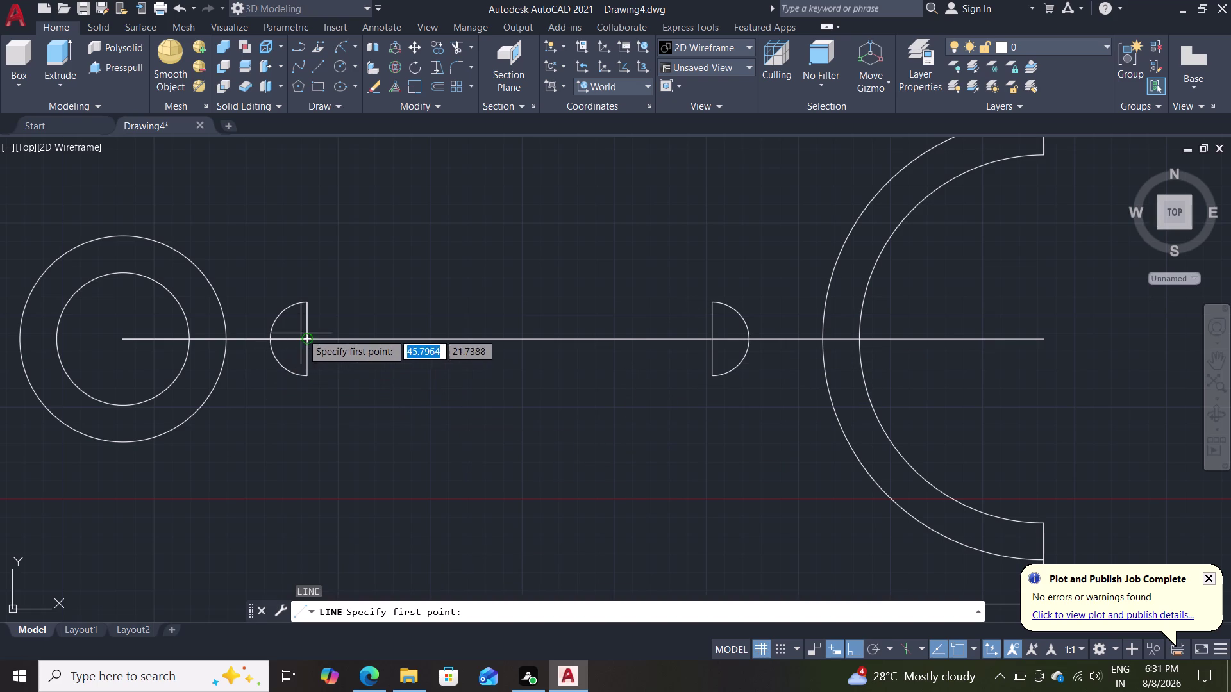
Draw a line joining the flat sides of the two semicircles.
click(307, 339)
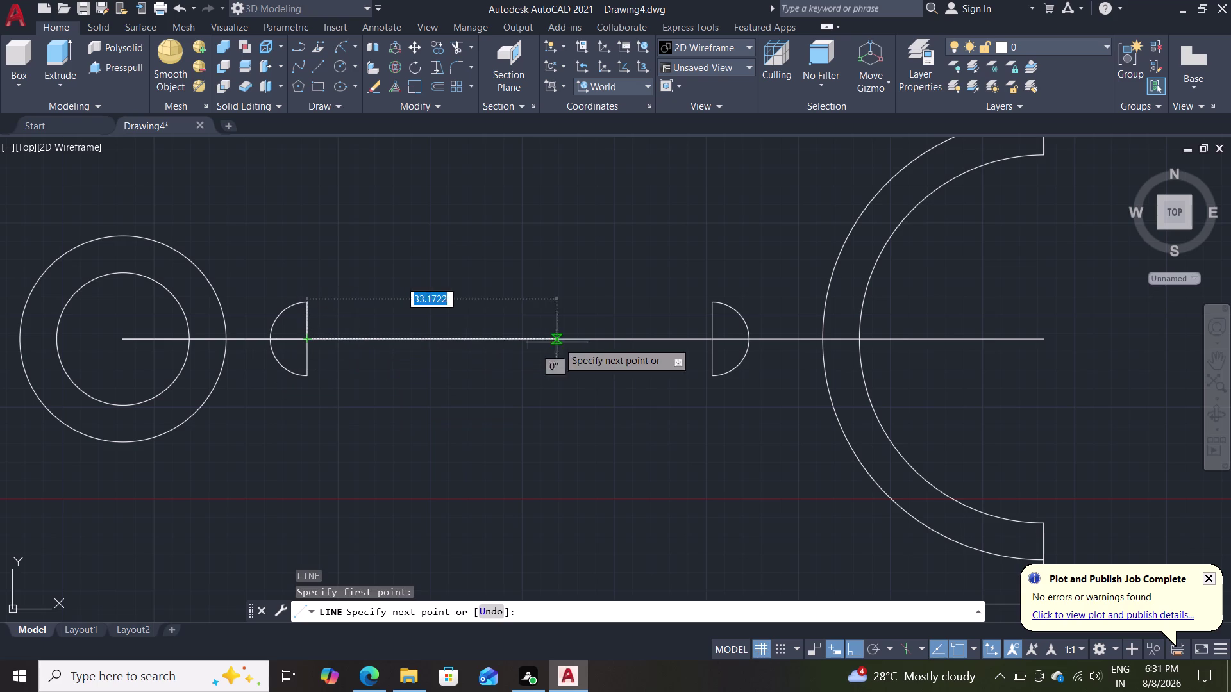
click(707, 341)
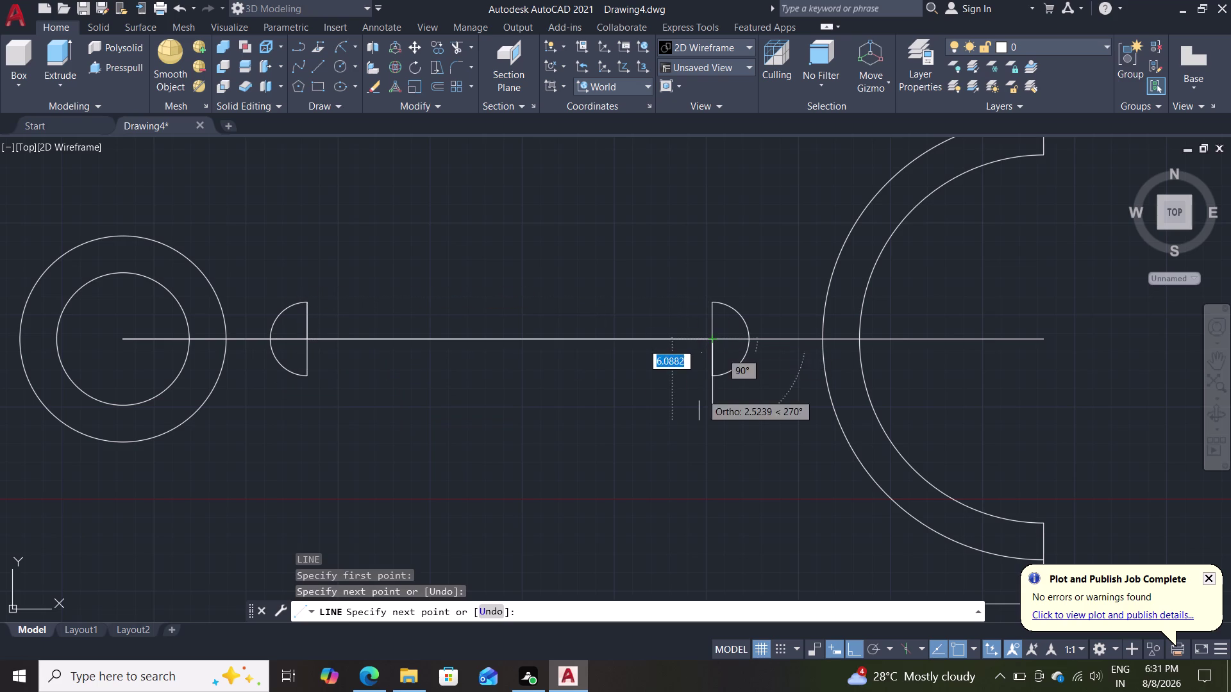
key(Escape)
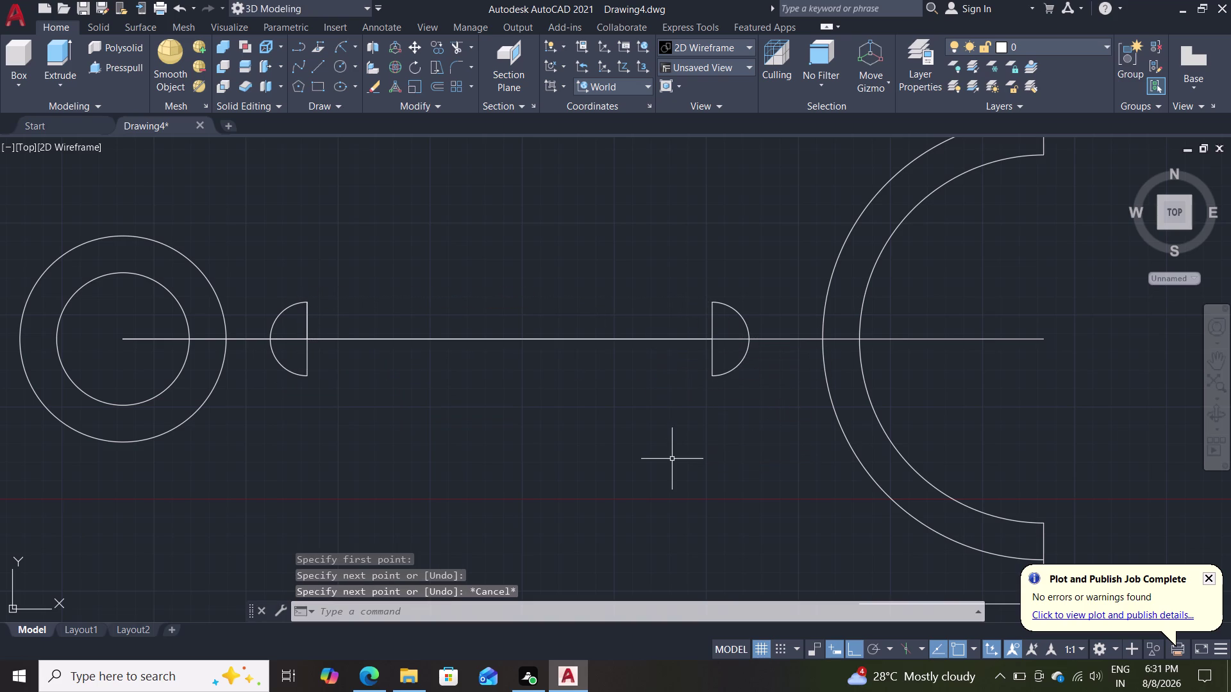
Offset the centre line 5 units above and below, and delete the left vertical line.
key(o)
key(Return)
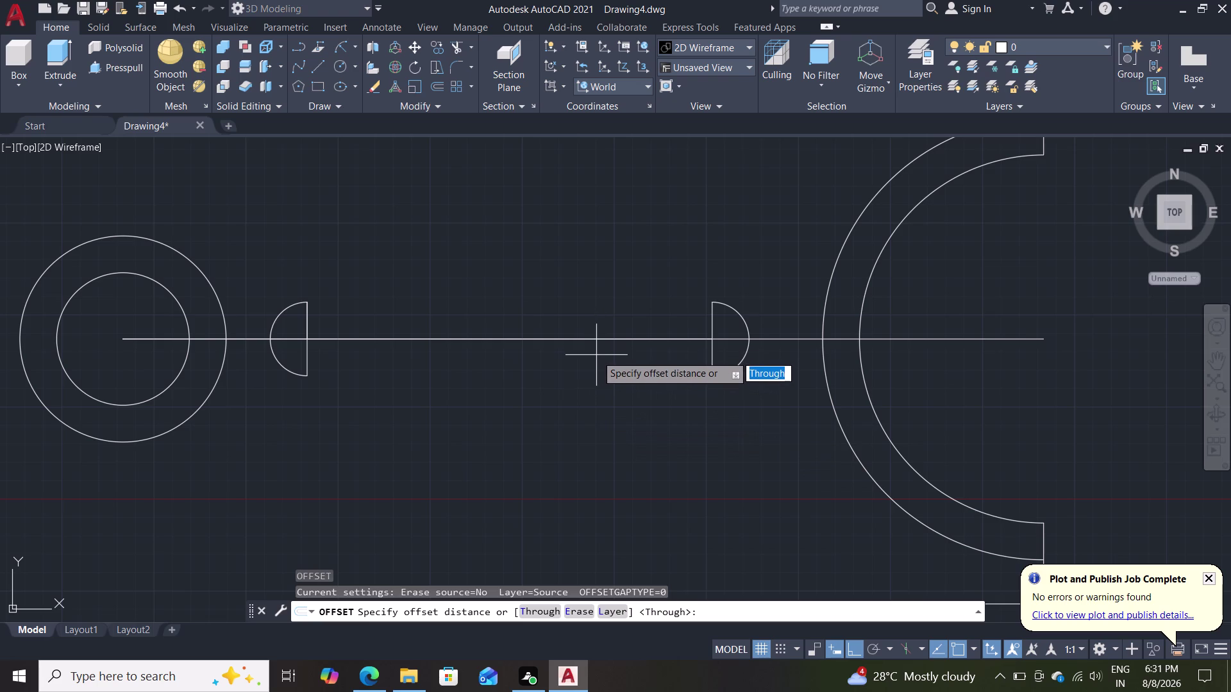
key(5)
key(Return)
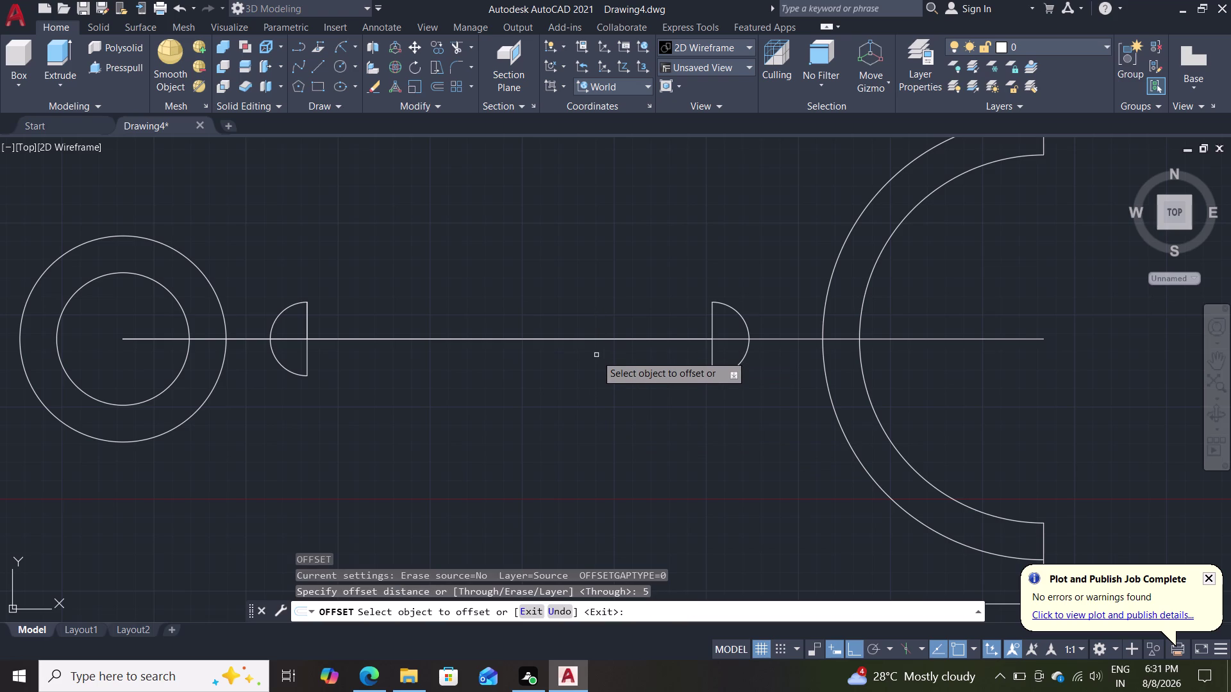
click(602, 340)
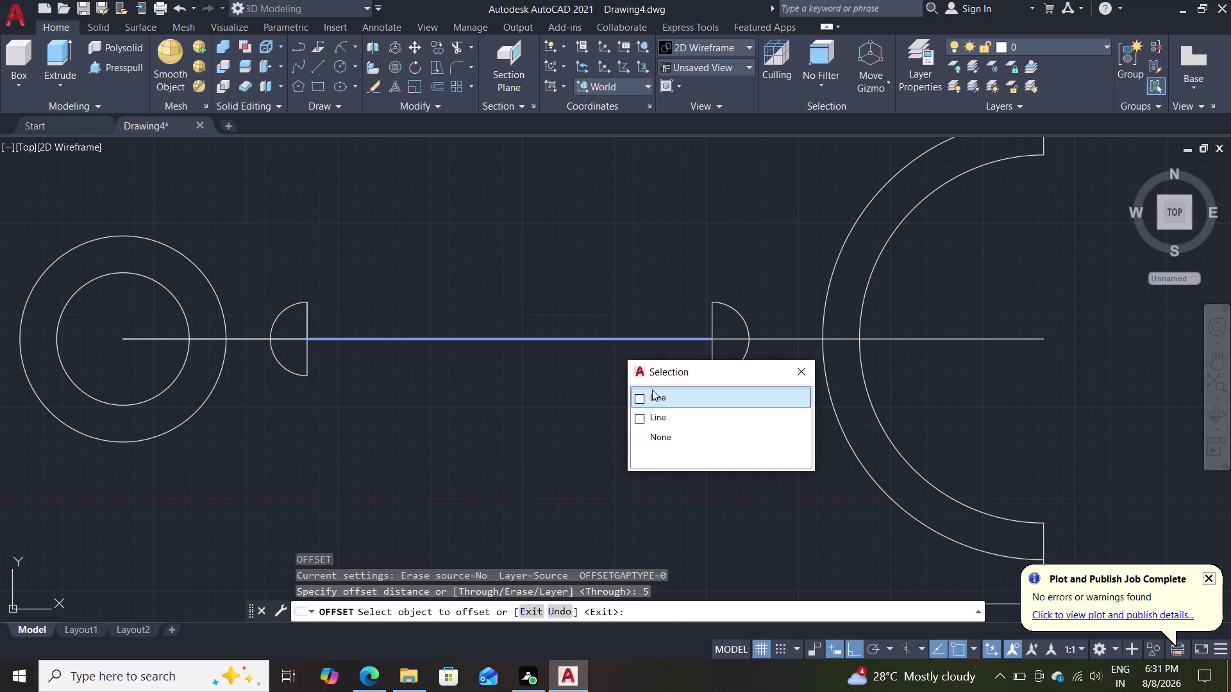
click(652, 390)
click(631, 288)
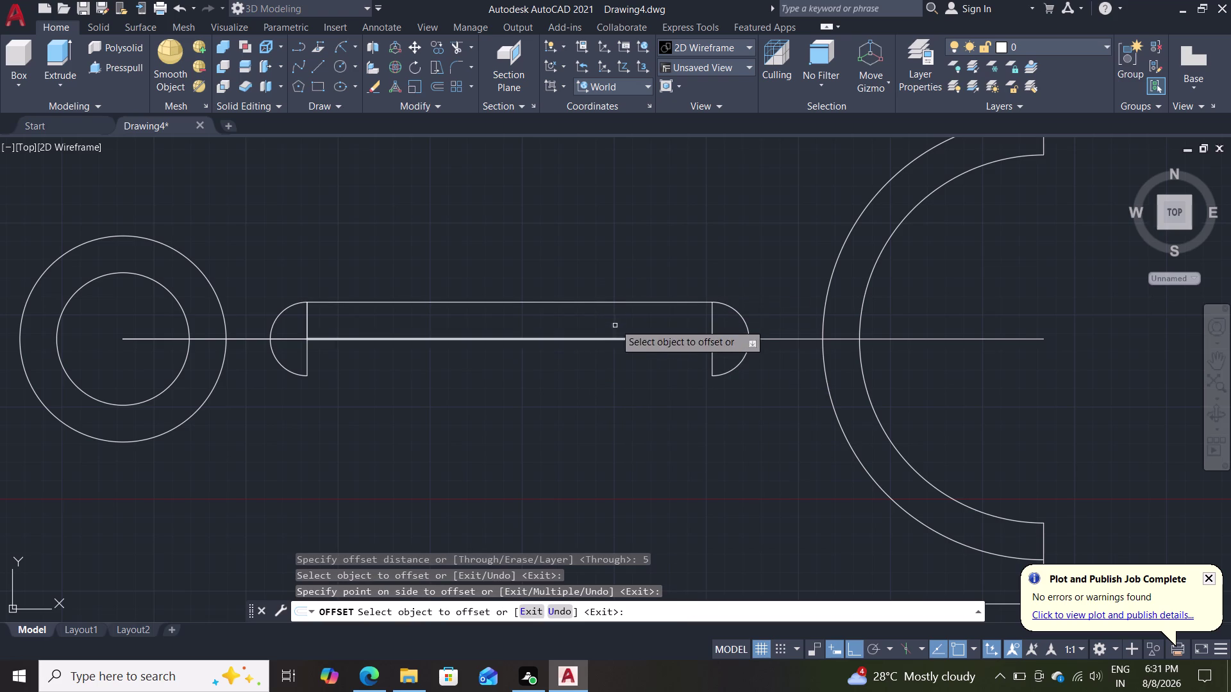
click(611, 341)
click(587, 400)
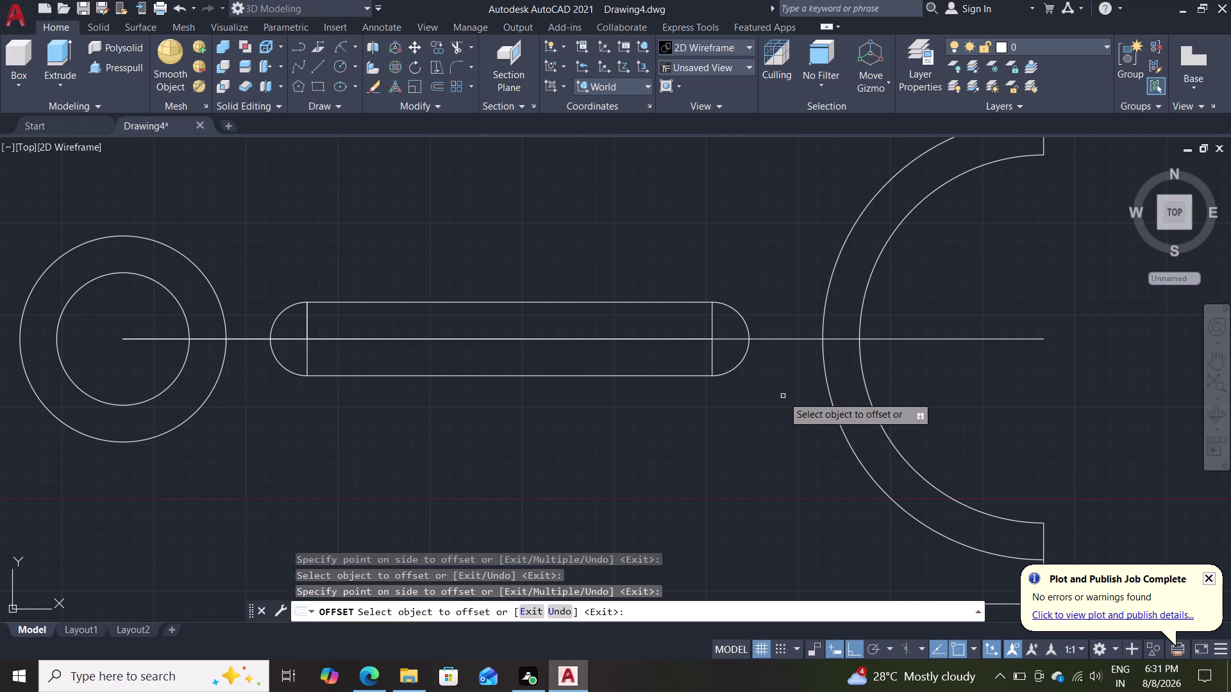
key(Escape)
click(308, 331)
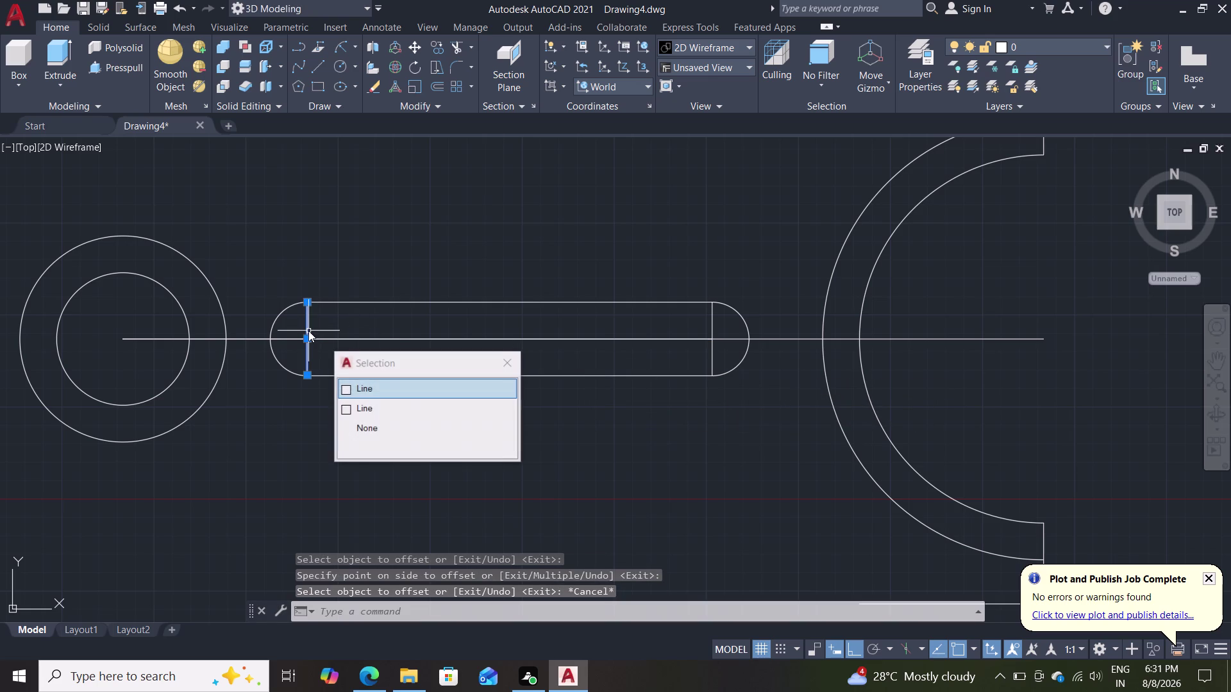
key(Delete)
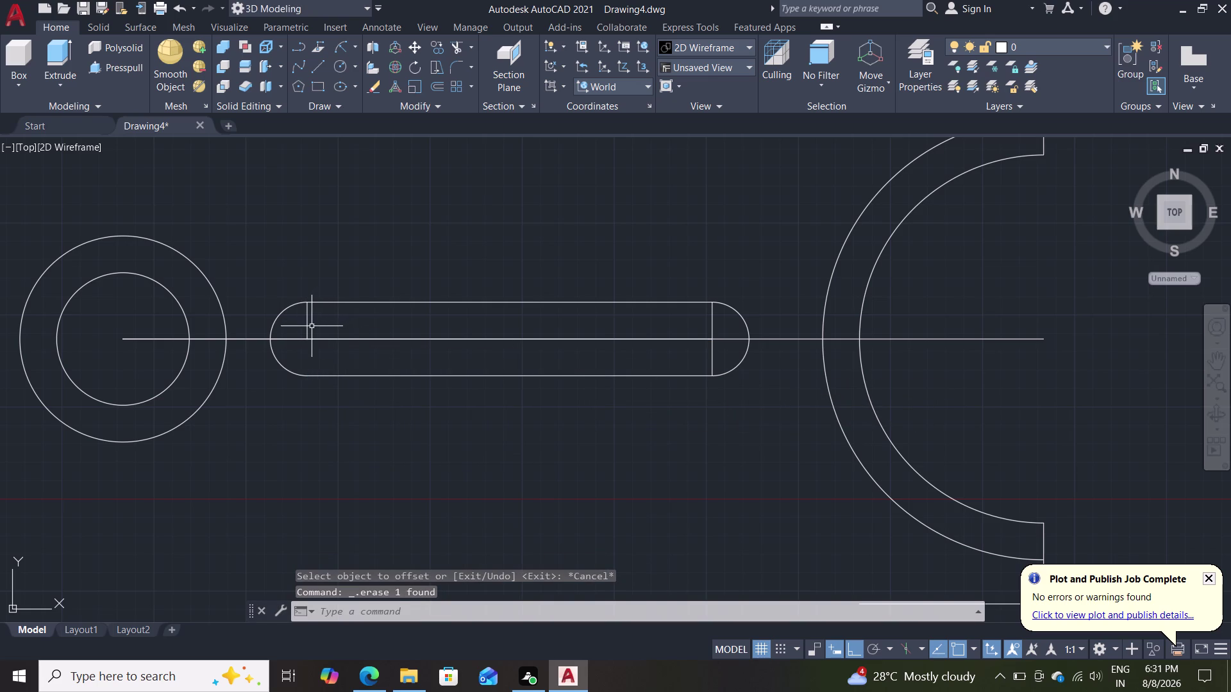
Delete the leftover left tick and the slot's right vertical line.
click(307, 328)
key(Delete)
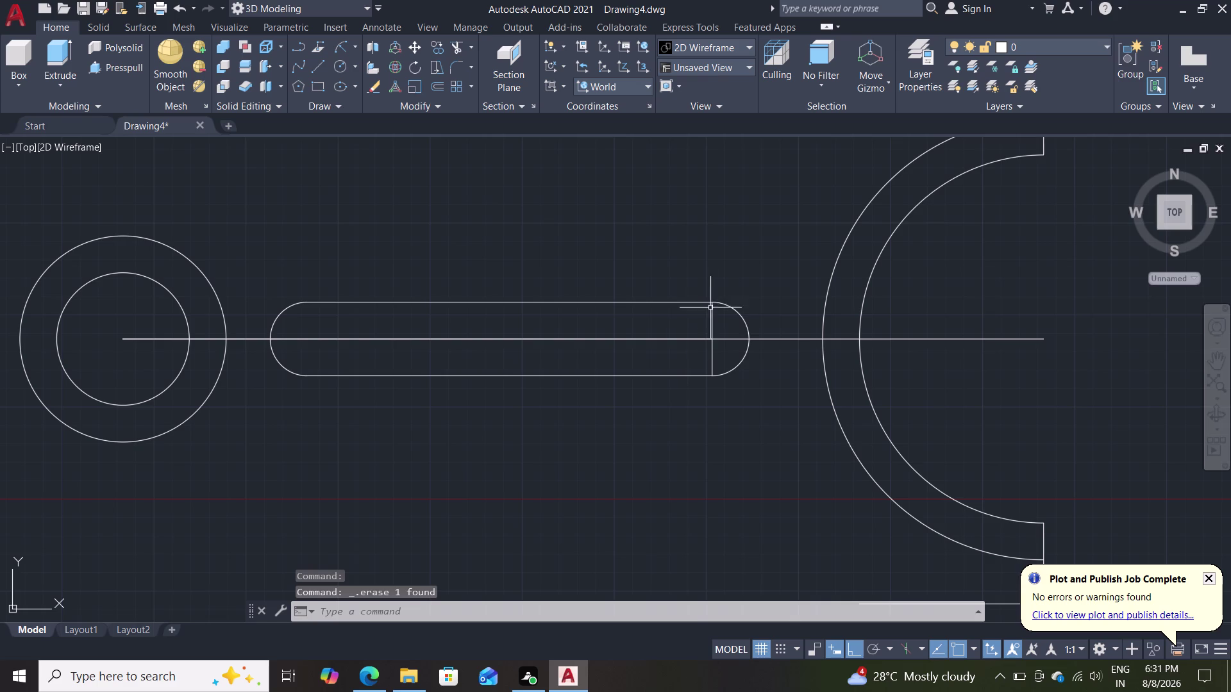
double_click(708, 320)
click(714, 325)
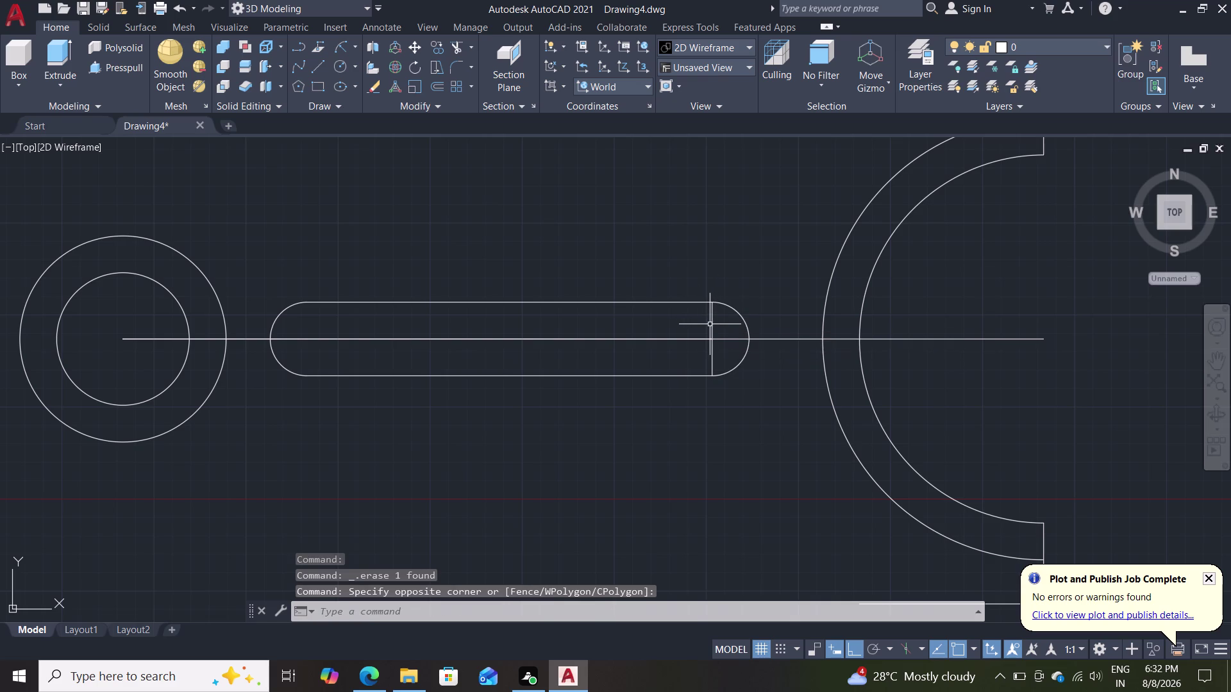
click(710, 325)
click(713, 326)
click(713, 327)
click(712, 327)
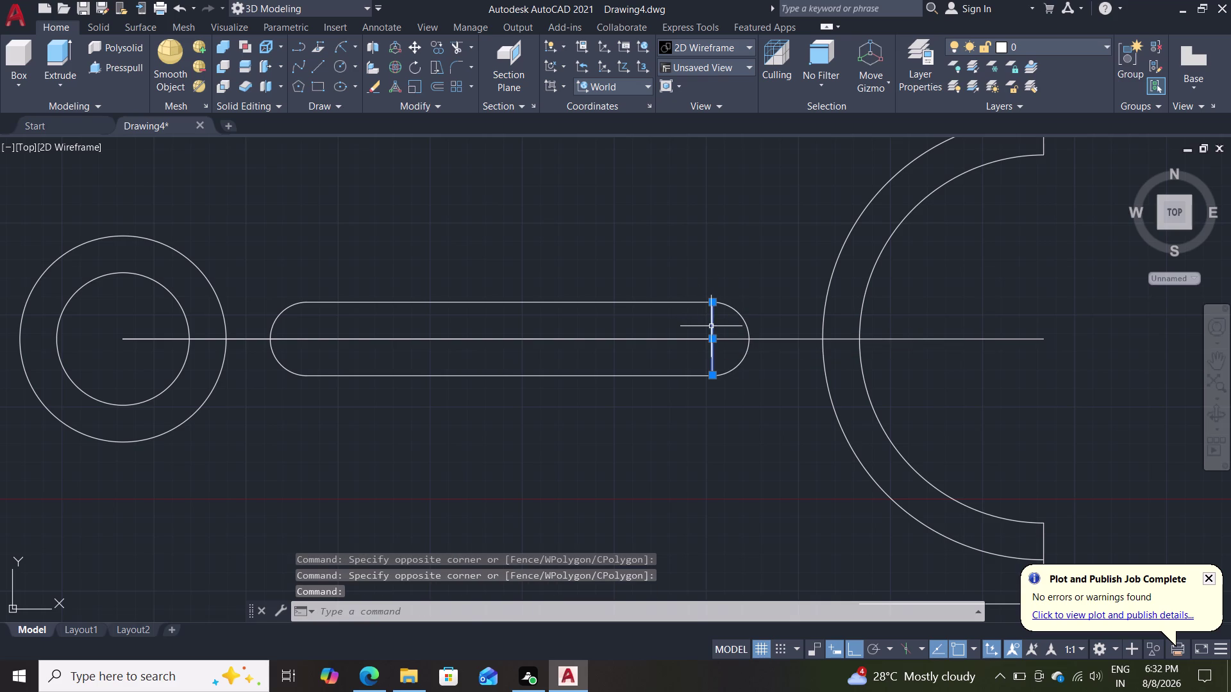
key(Delete)
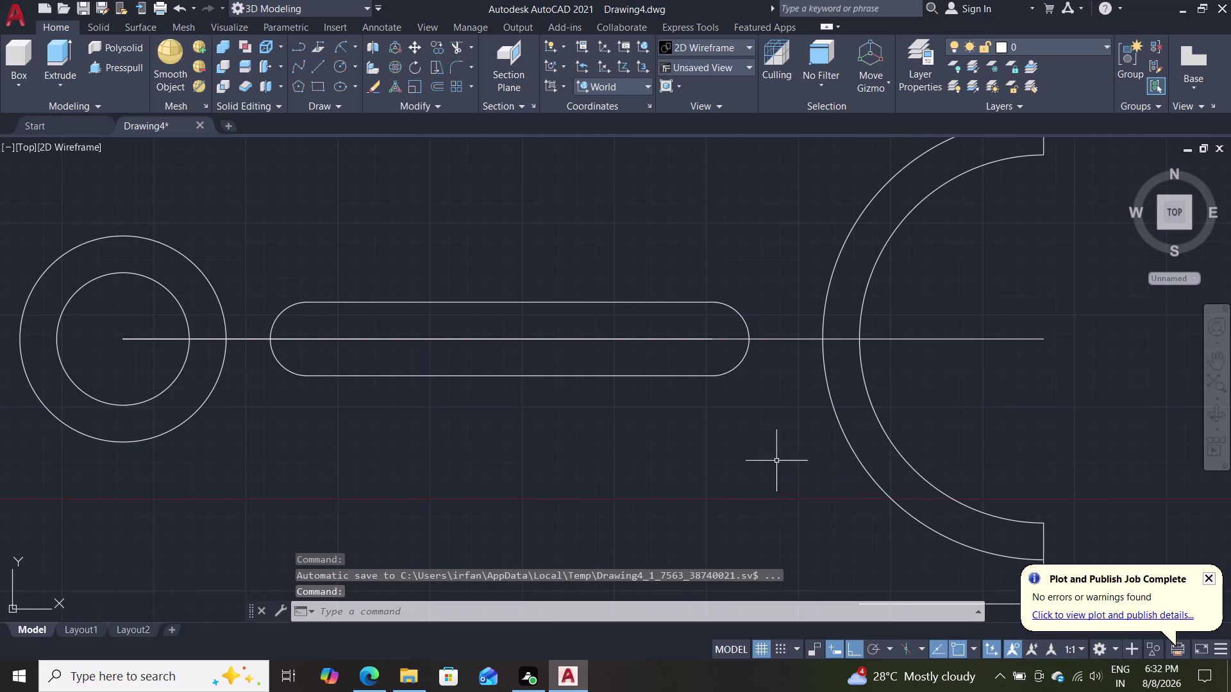
scroll(down, 3)
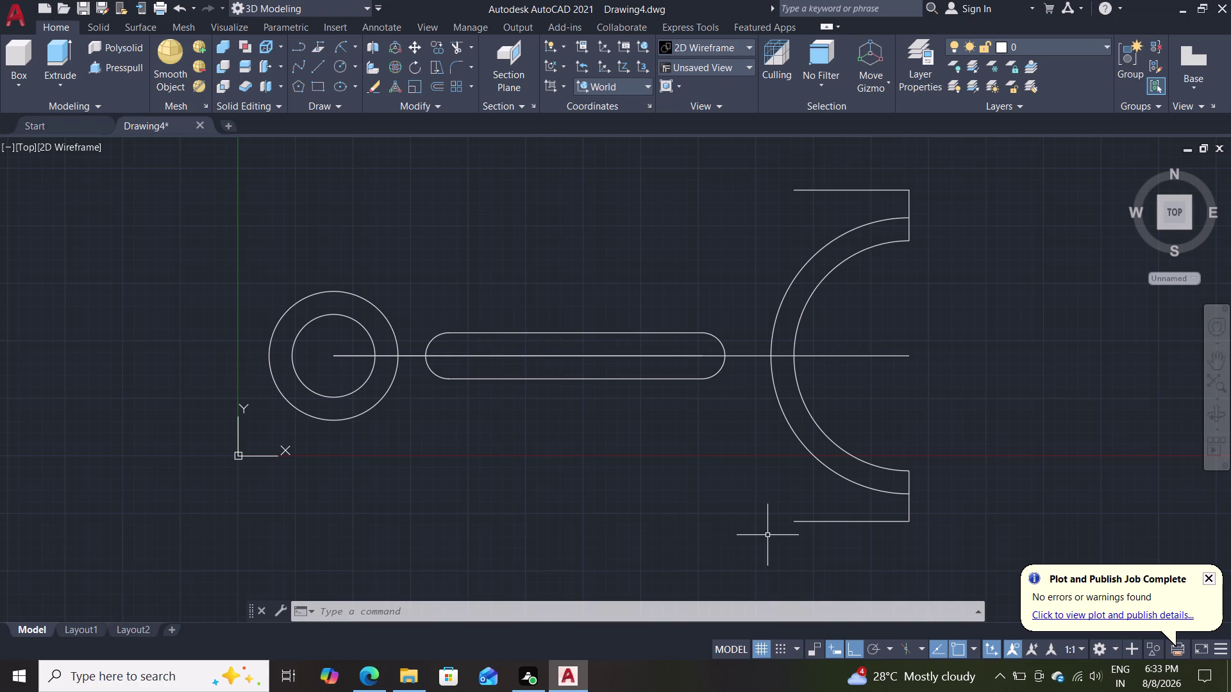
key(space)
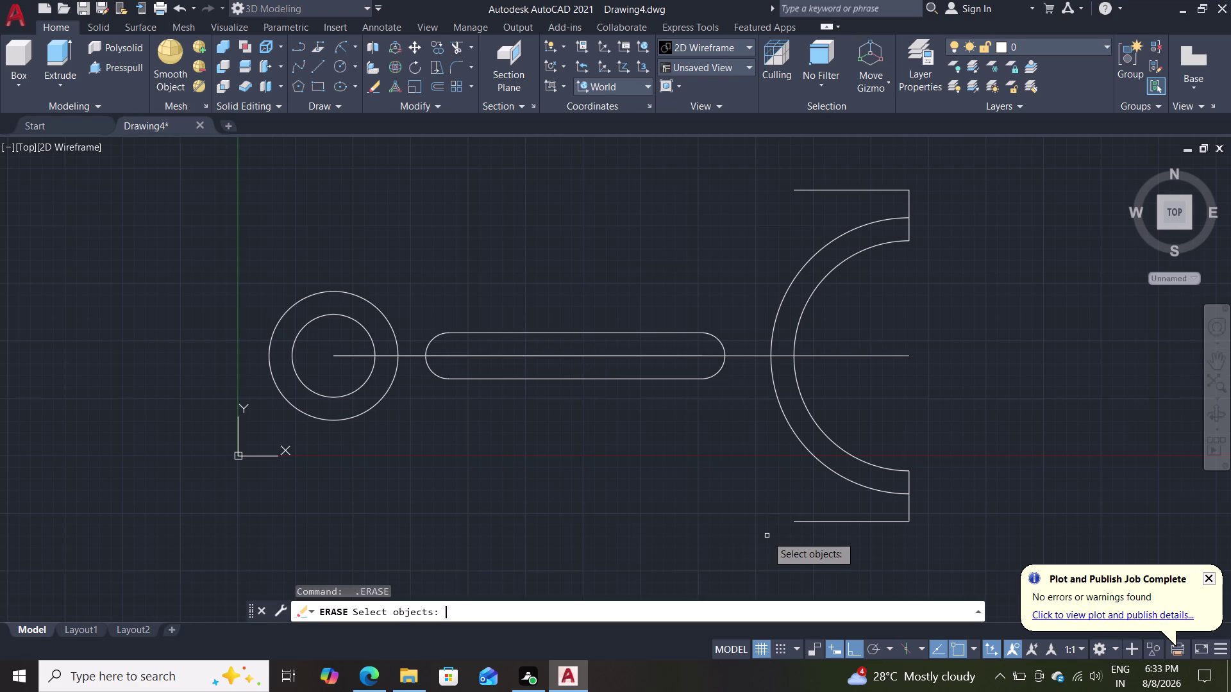
Offset the slot's top edge upward and bottom edge downward by 5 units.
key(o)
key(Return)
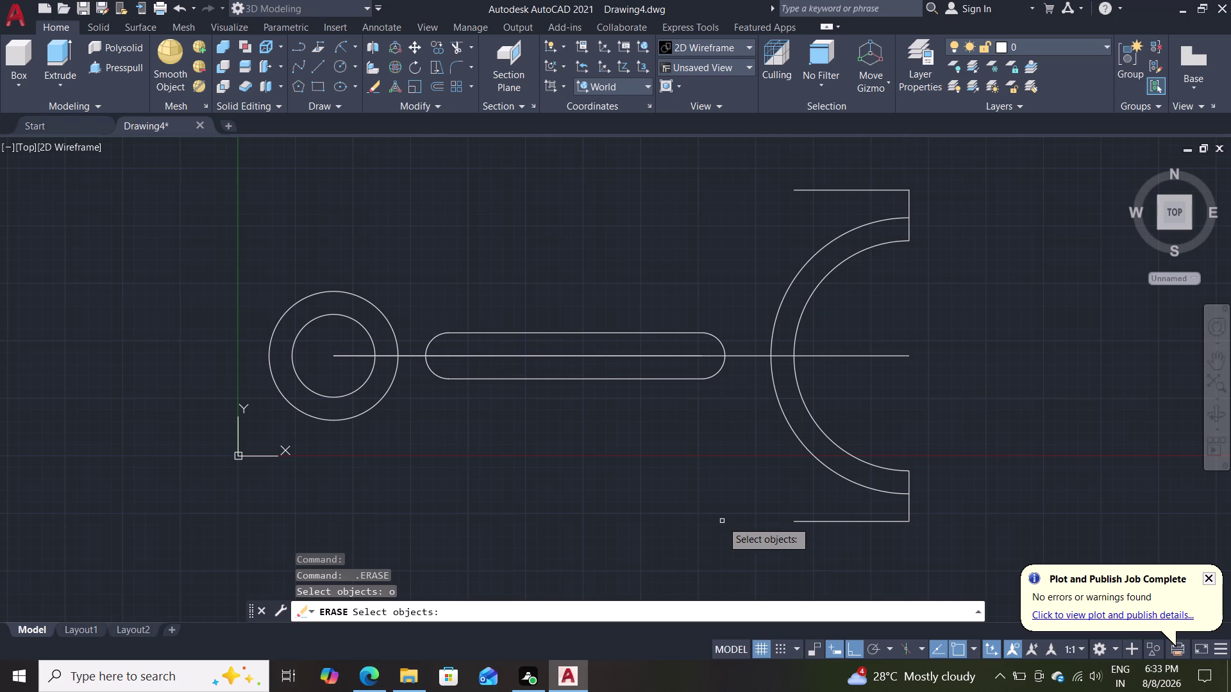
key(Escape)
key(Escape)
key(o)
key(Return)
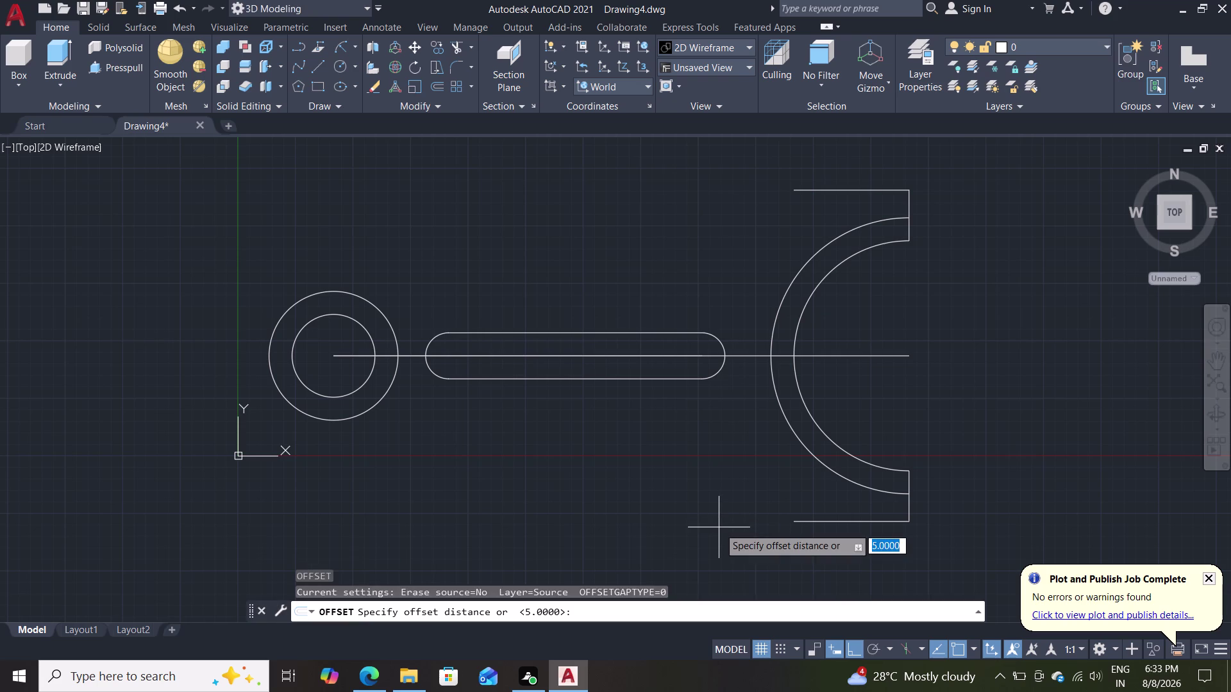
key(Return)
click(618, 333)
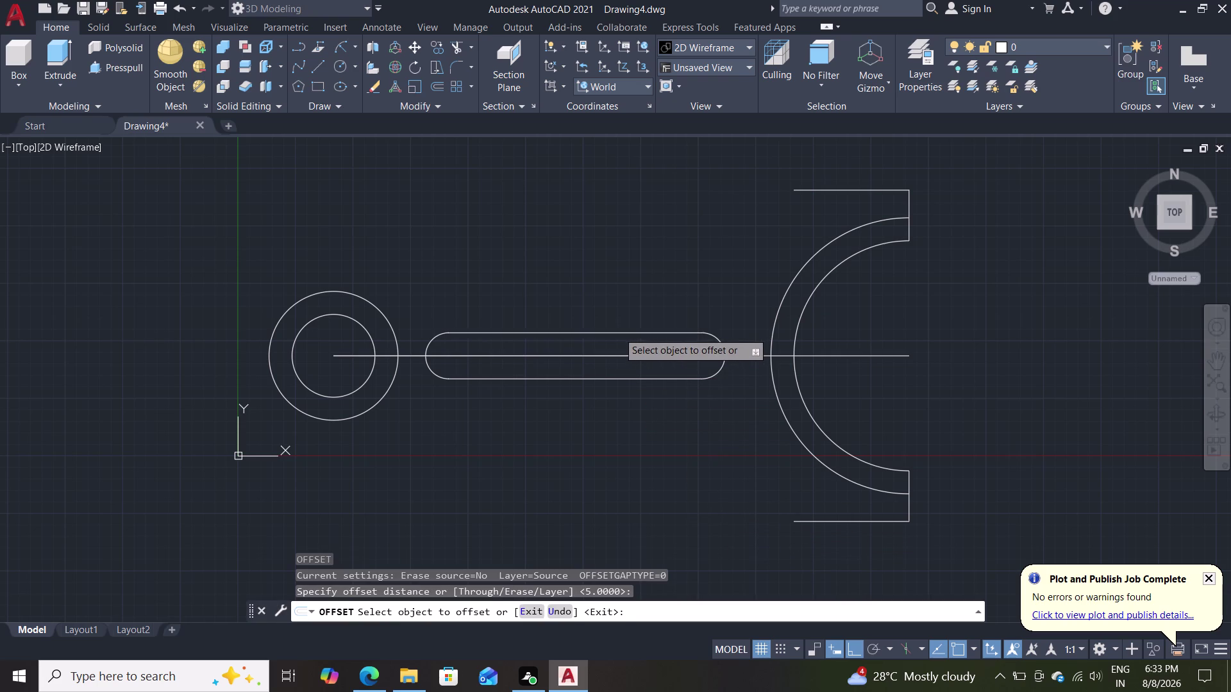
click(620, 277)
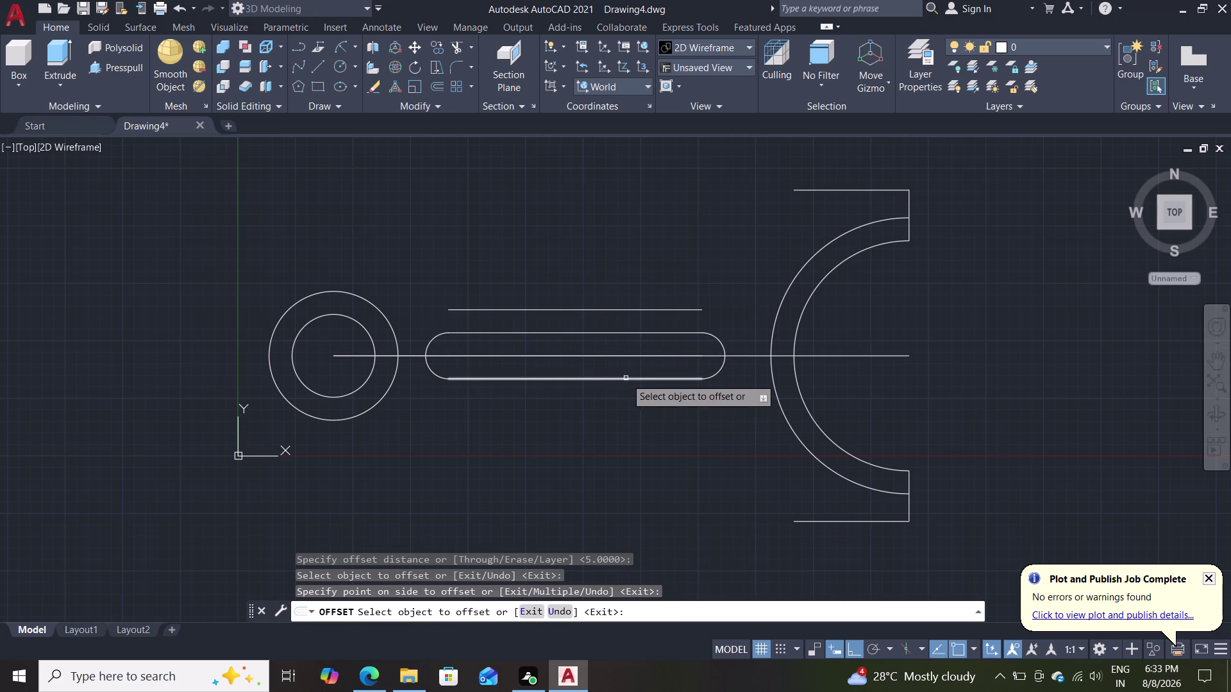
click(626, 379)
click(601, 443)
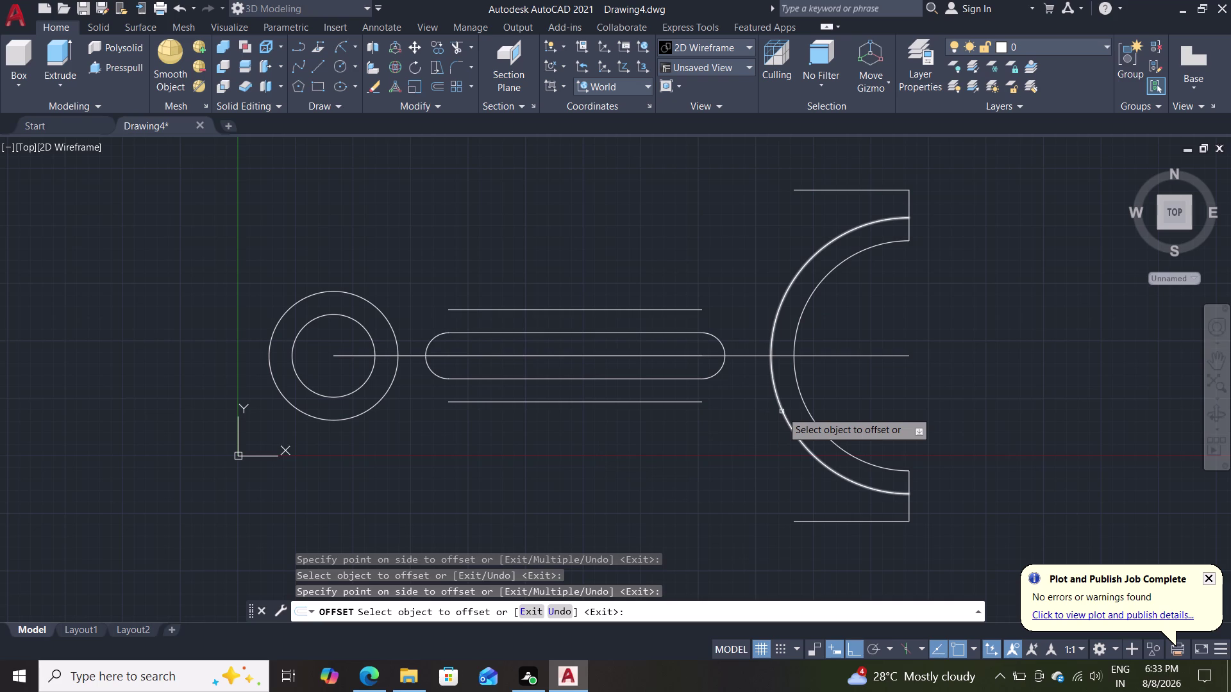
key(Escape)
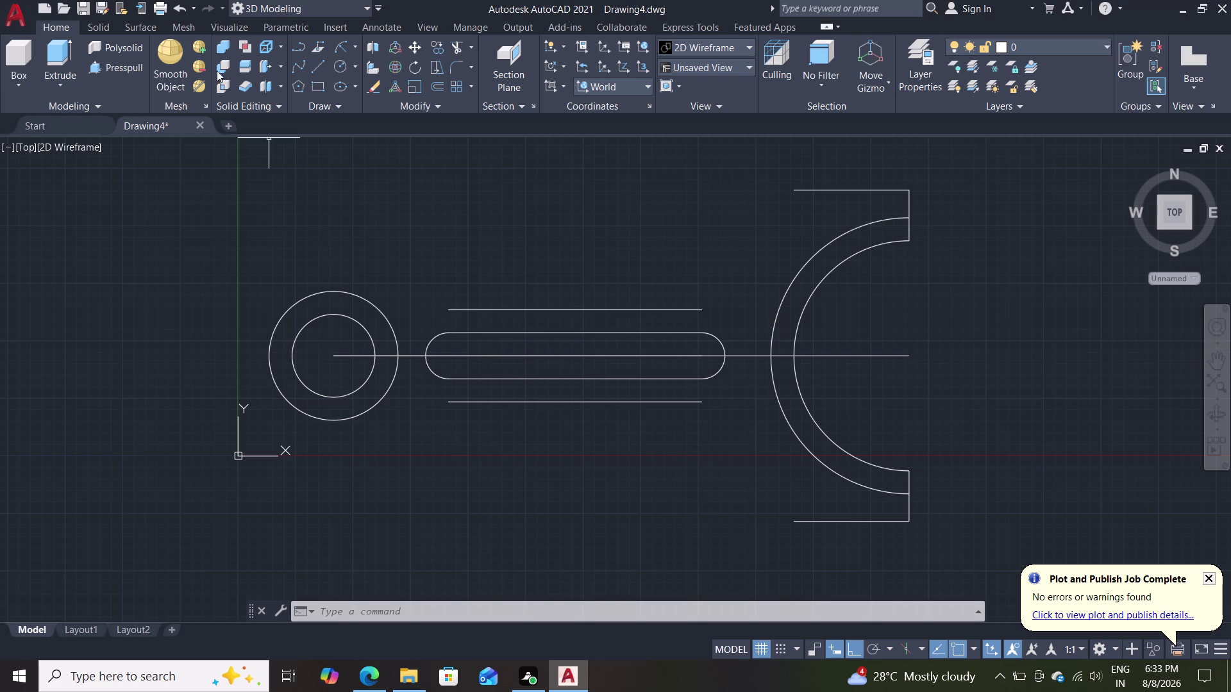
Draw a radius-50 circle tangent to the small end circle and the lower side line.
click(356, 70)
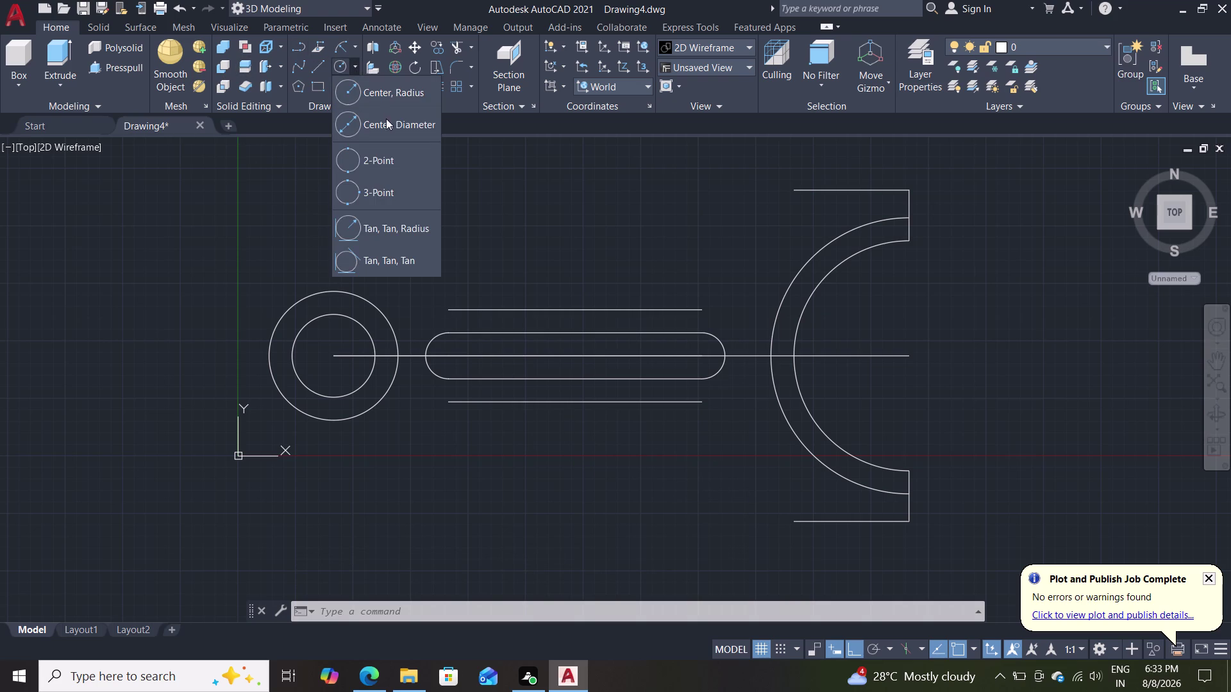
click(382, 231)
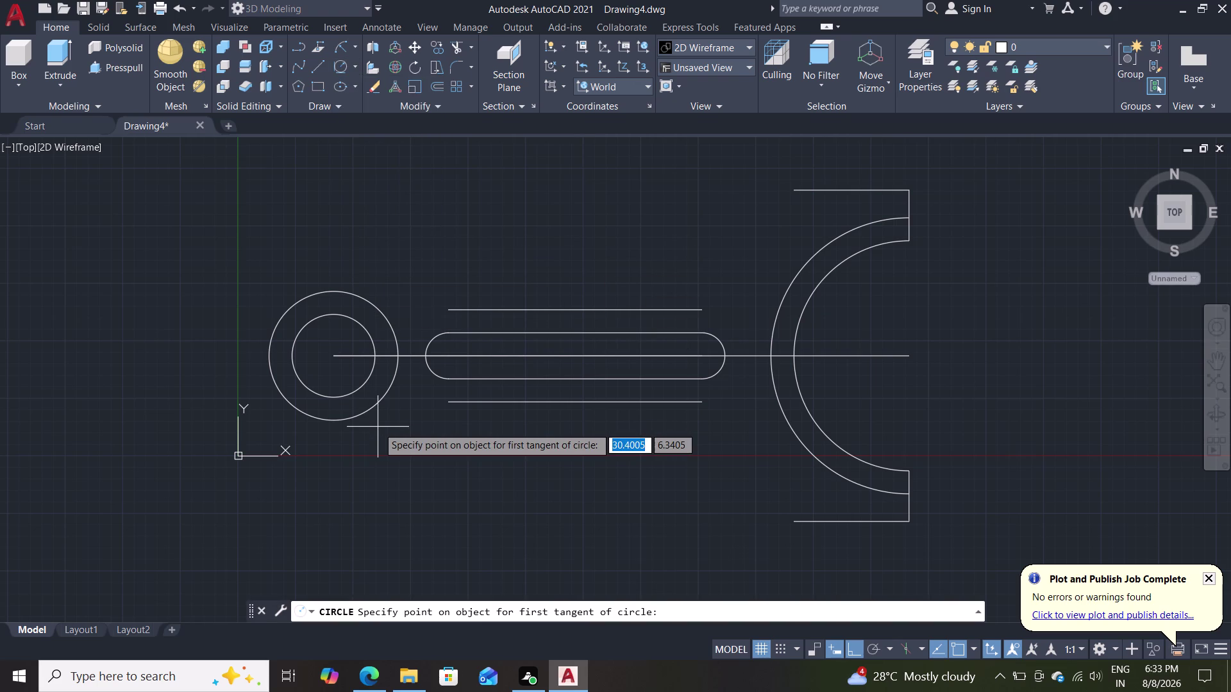
double_click(367, 413)
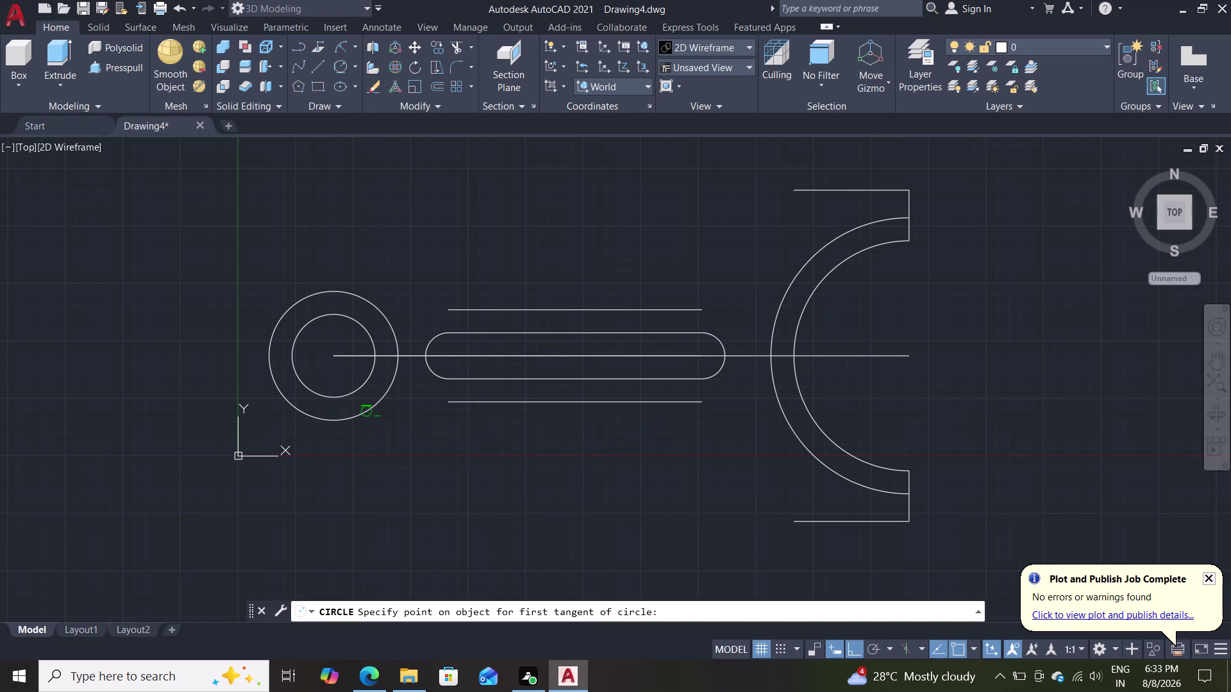
click(446, 402)
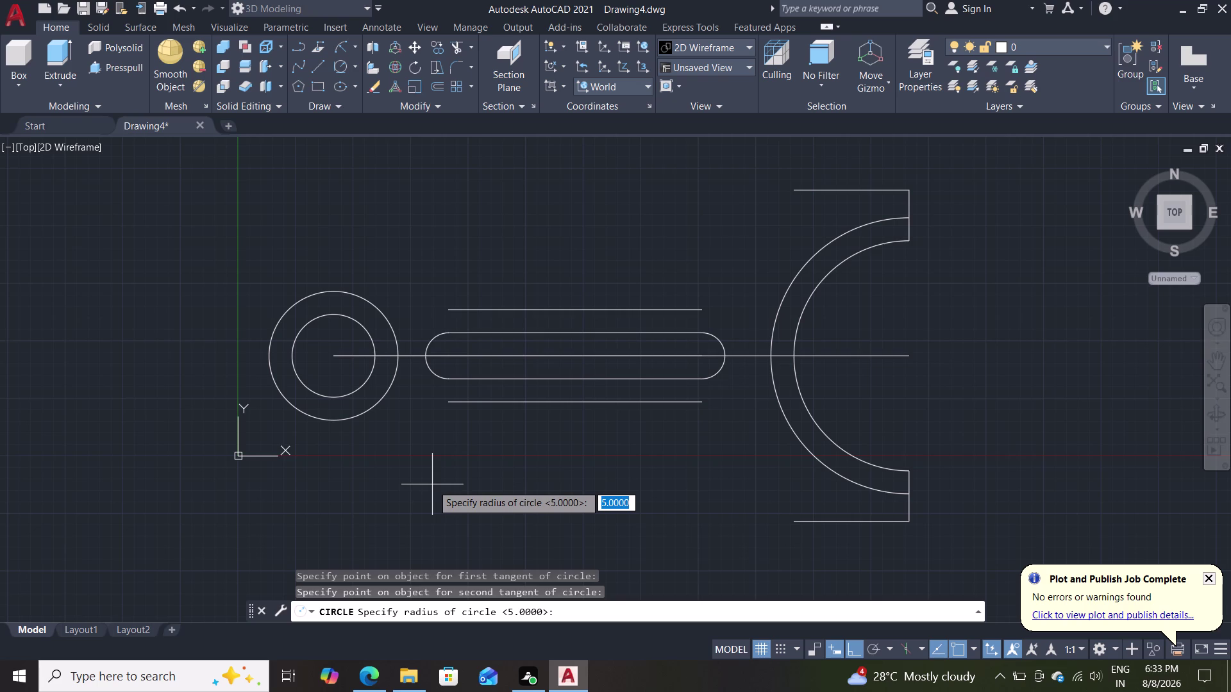
text(5)
text(0)
key(Return)
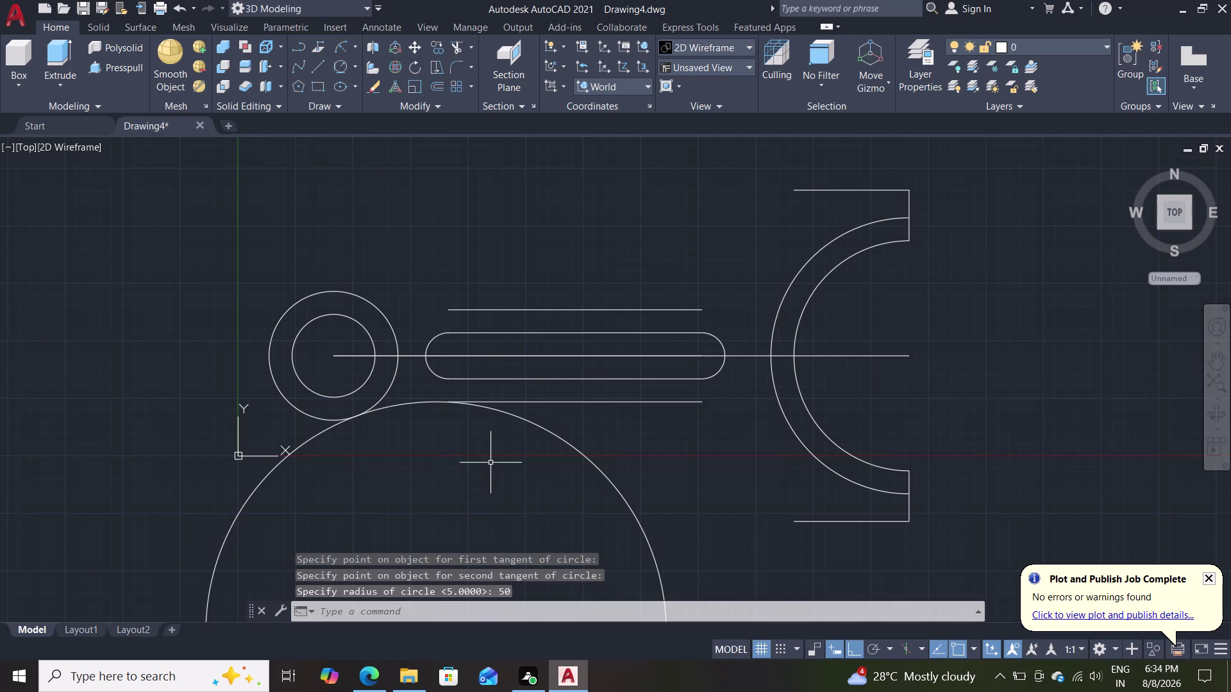
scroll(down, 3)
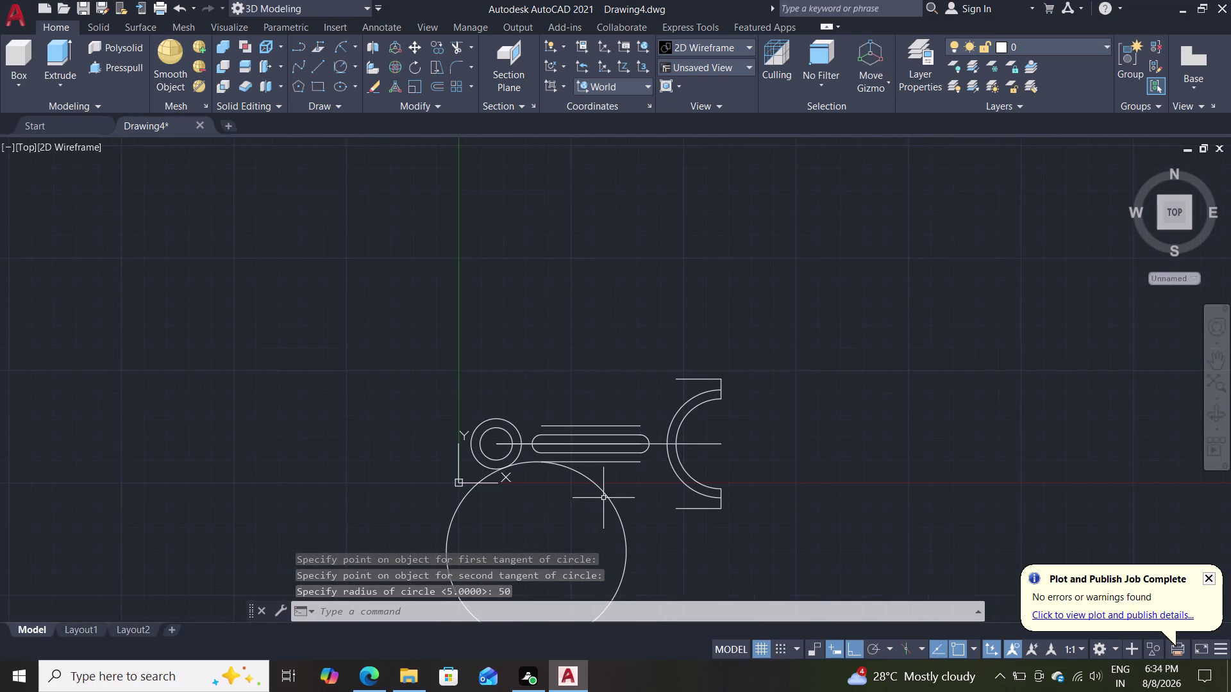
scroll(up, 3)
middle_drag(669, 442, 687, 374)
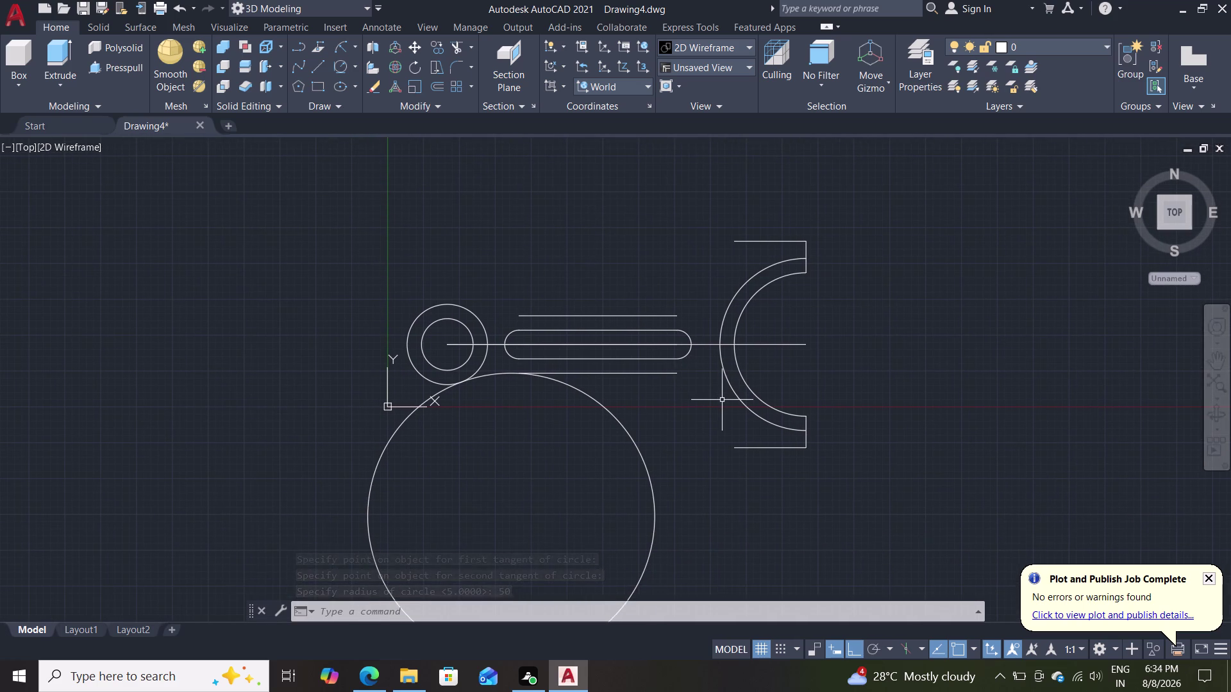
Try trimming part of the radius-50 circle, then cancel the trim.
text(tr)
key(Return)
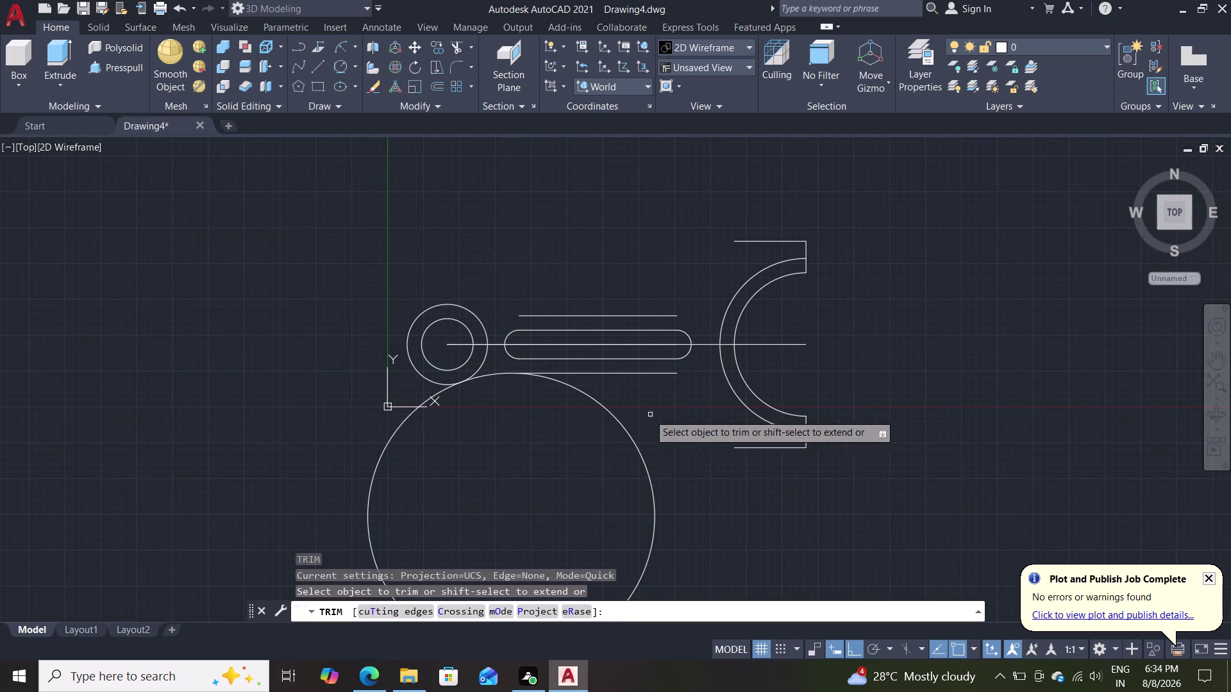
click(642, 401)
click(331, 464)
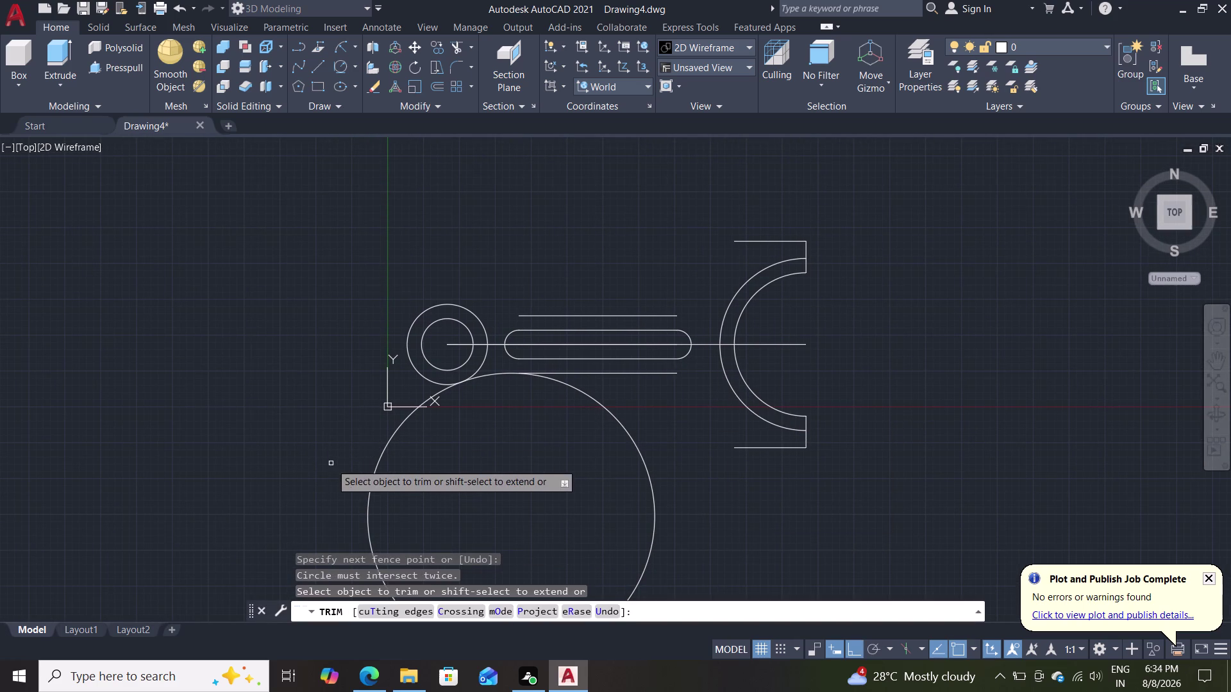
click(326, 456)
click(330, 456)
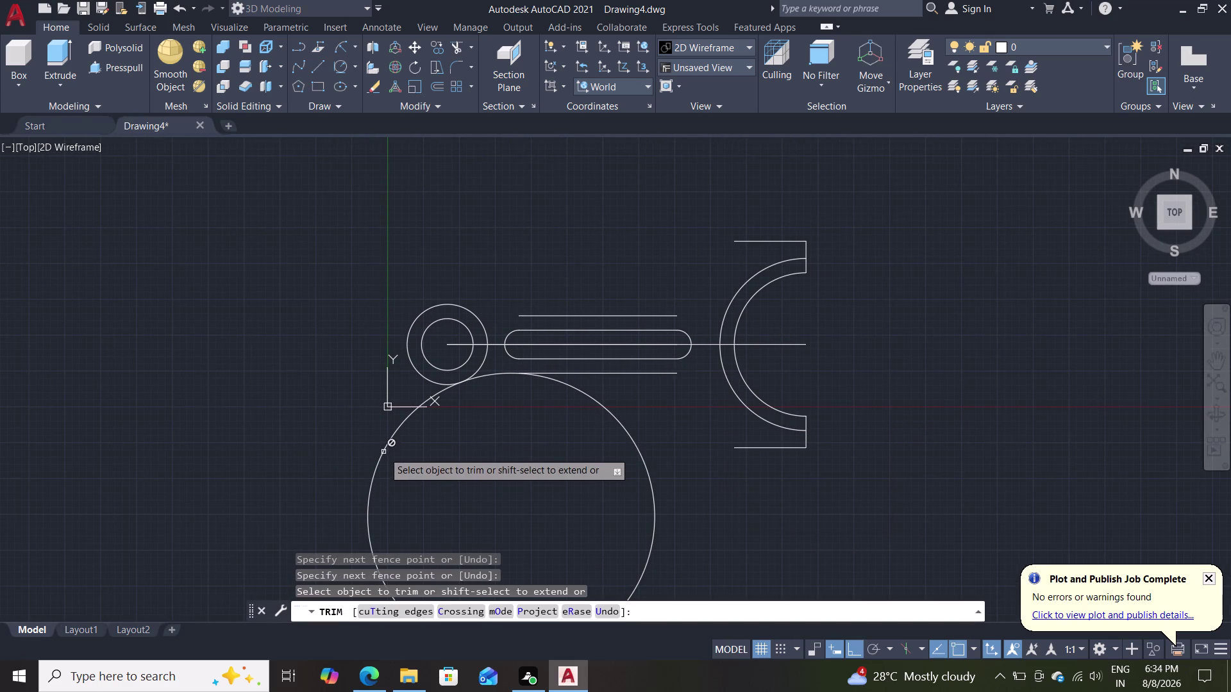
key(Escape)
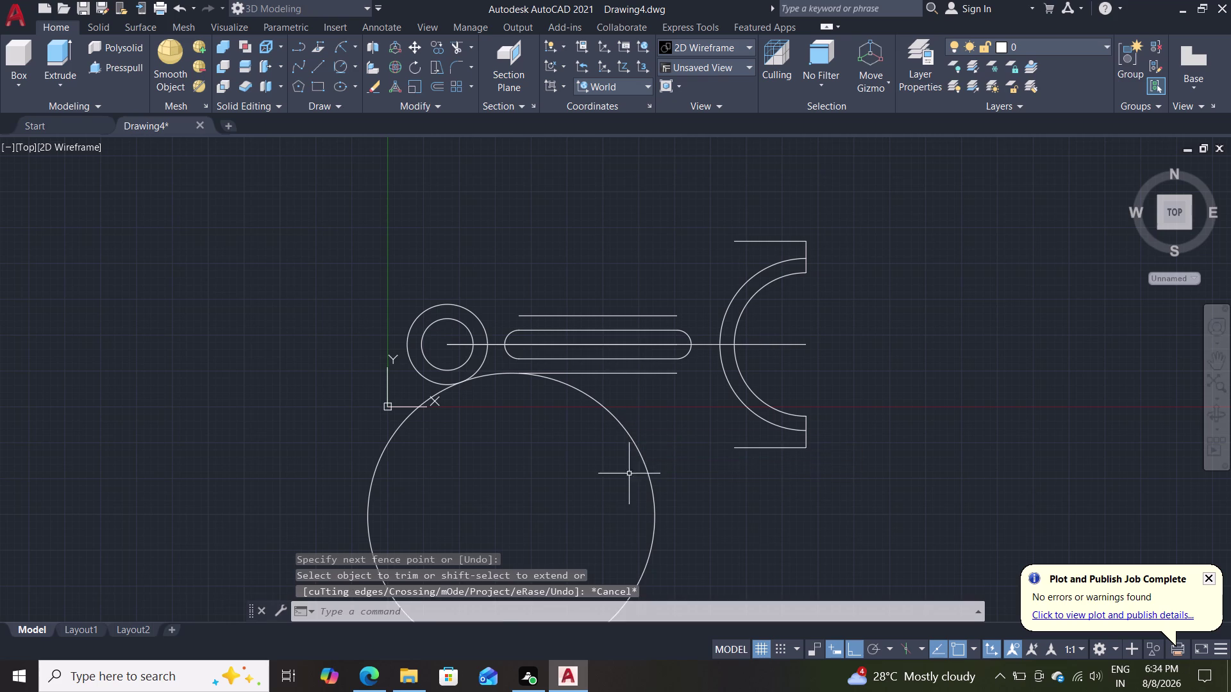
Delete the oversized radius-50 circle and re-centre the sketch in view.
scroll(up, 3)
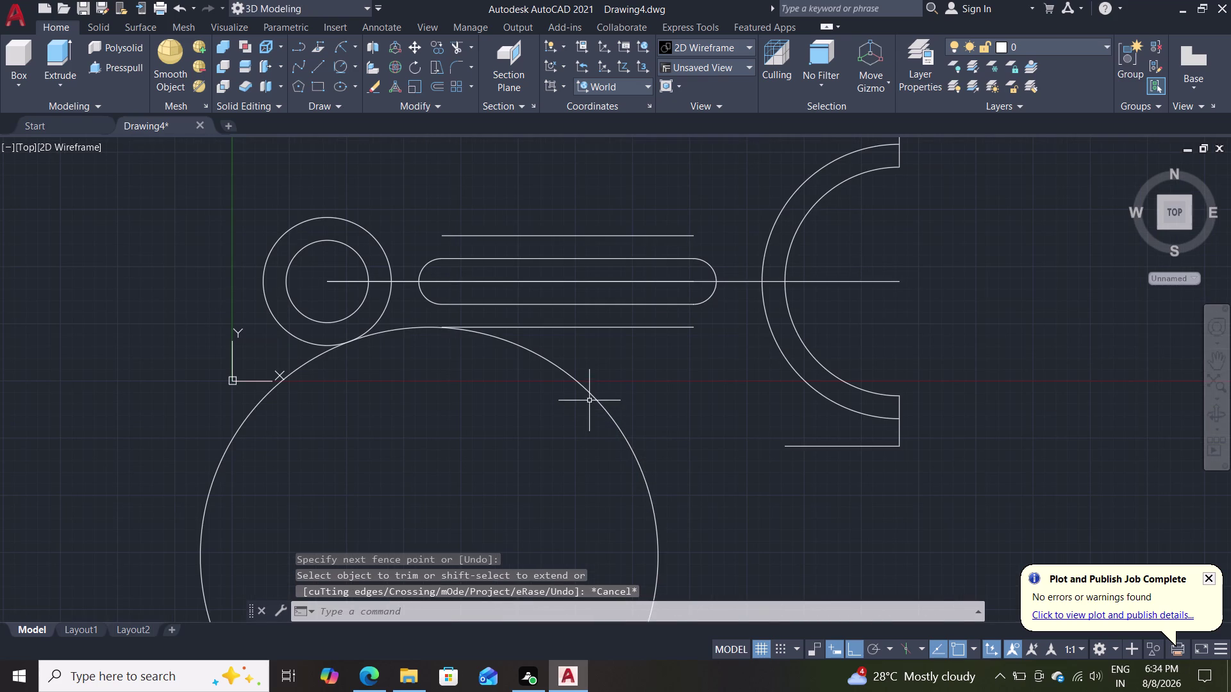
click(593, 396)
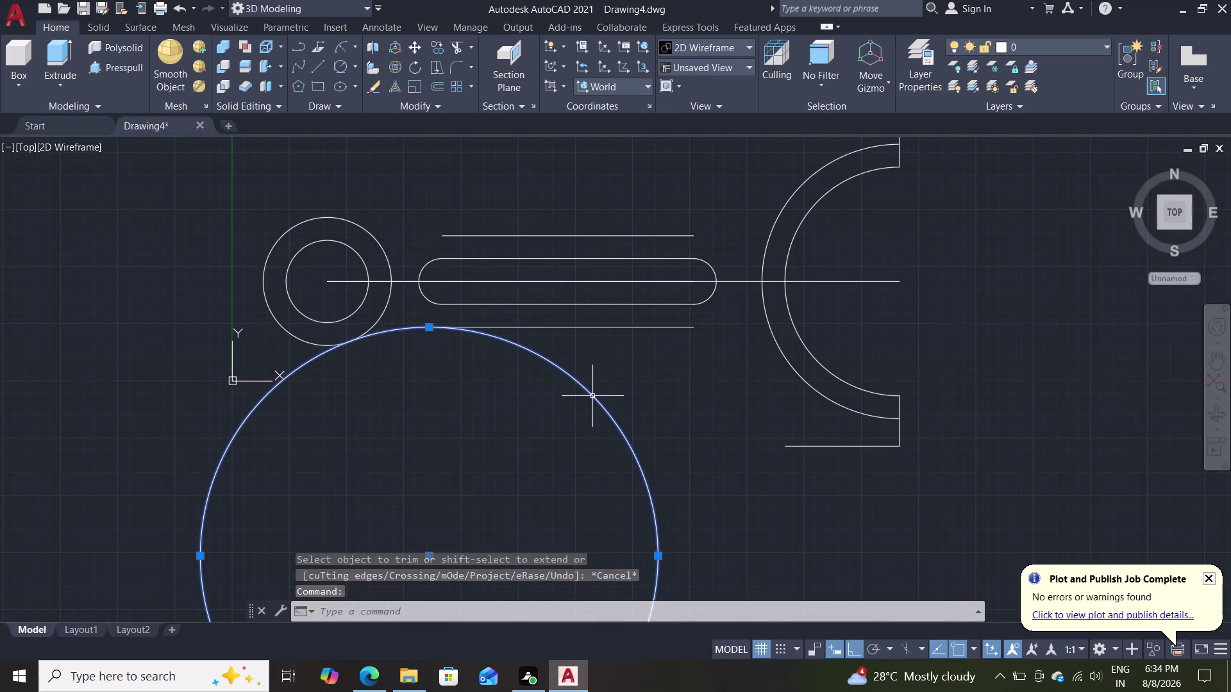
key(Delete)
scroll(up, 3)
middle_drag(457, 381, 473, 492)
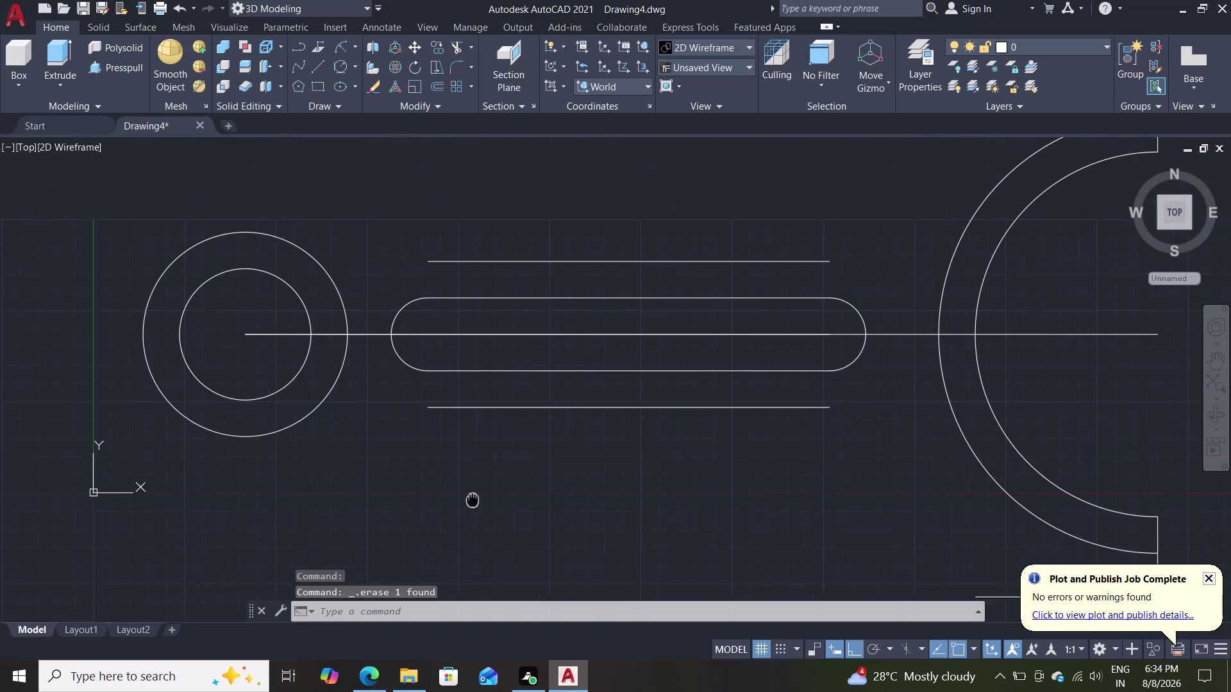
middle_drag(472, 493, 473, 509)
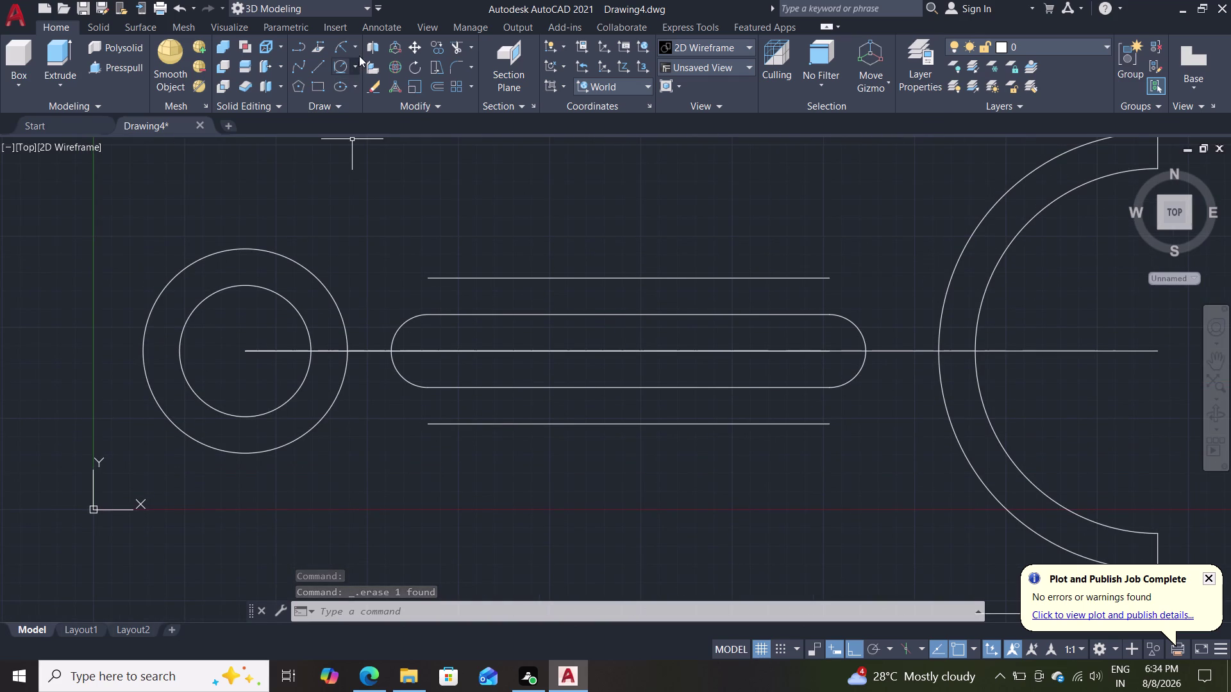
Draw a radius-50 arc from the lower side line's left end to the end circle's bottom.
click(357, 48)
click(384, 271)
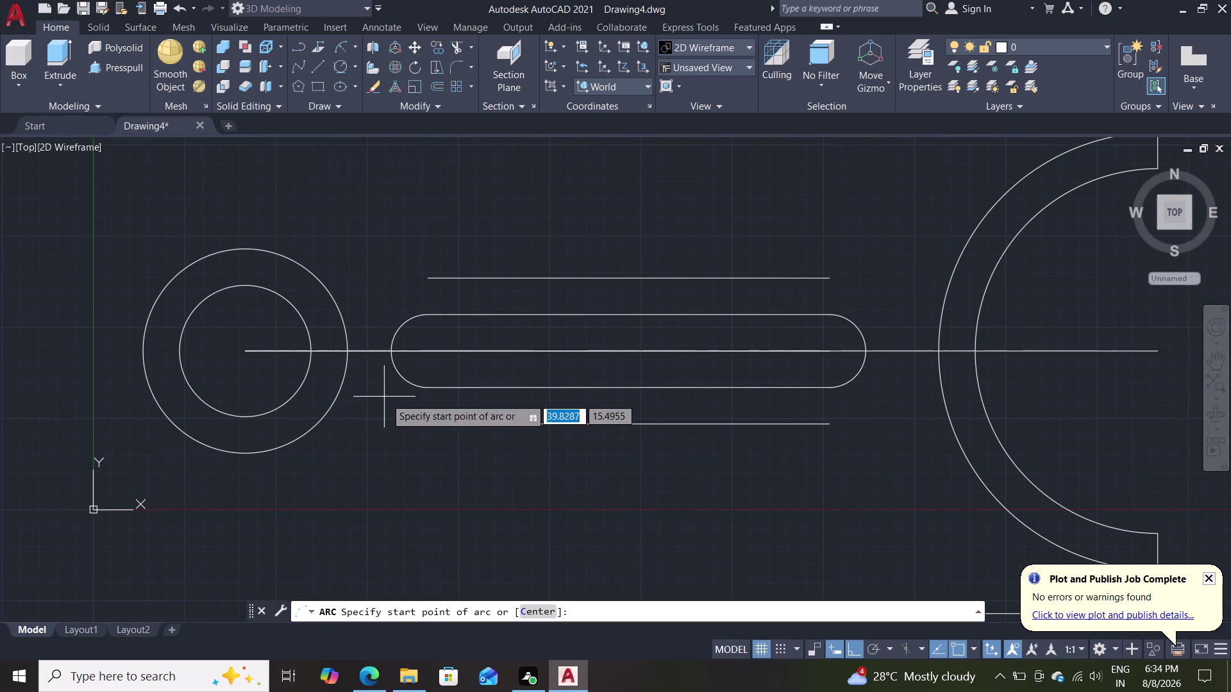
click(428, 424)
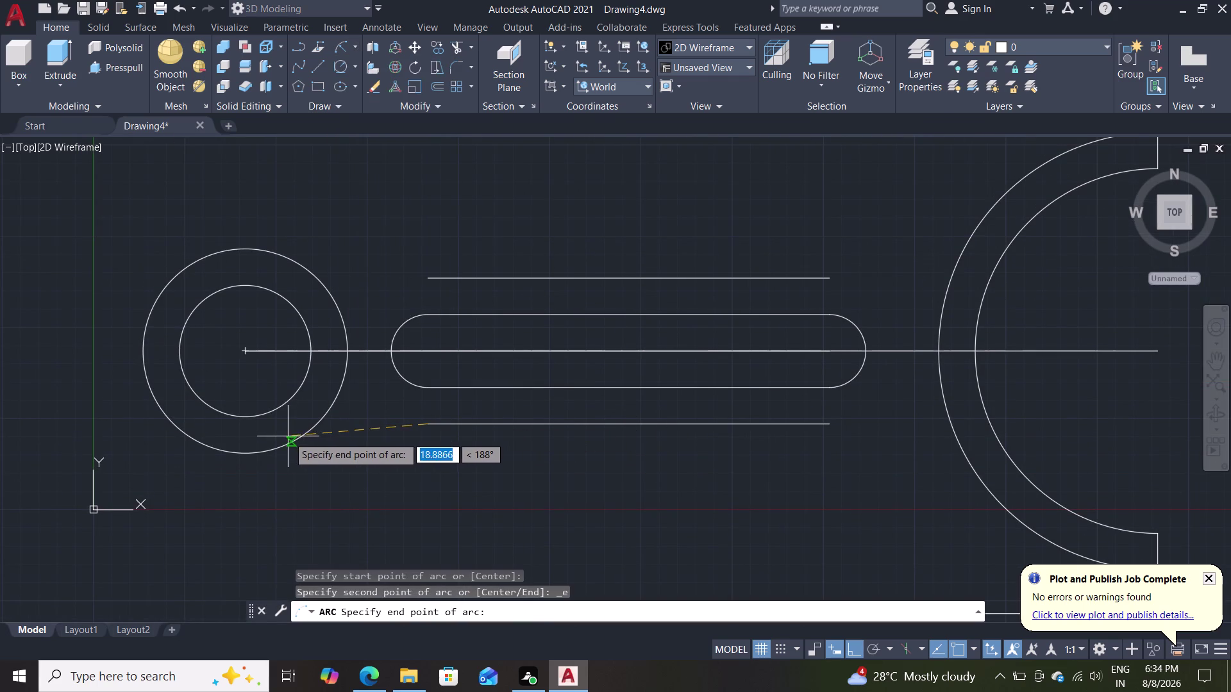
click(264, 455)
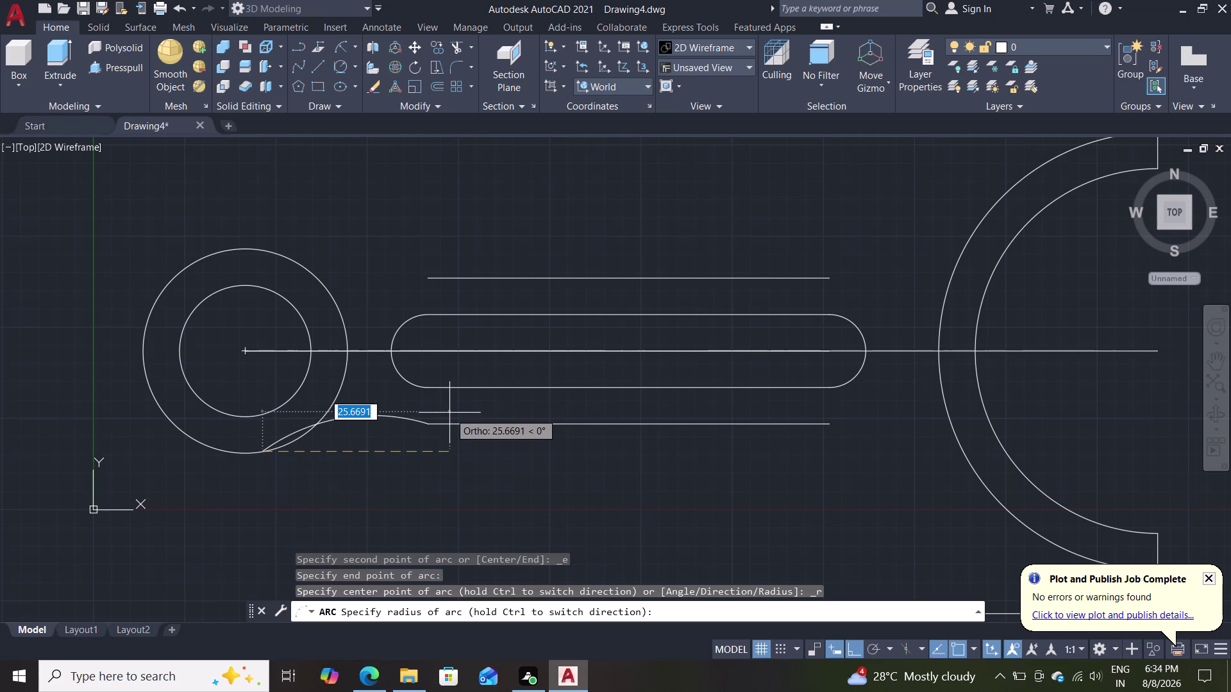
text(50)
key(Return)
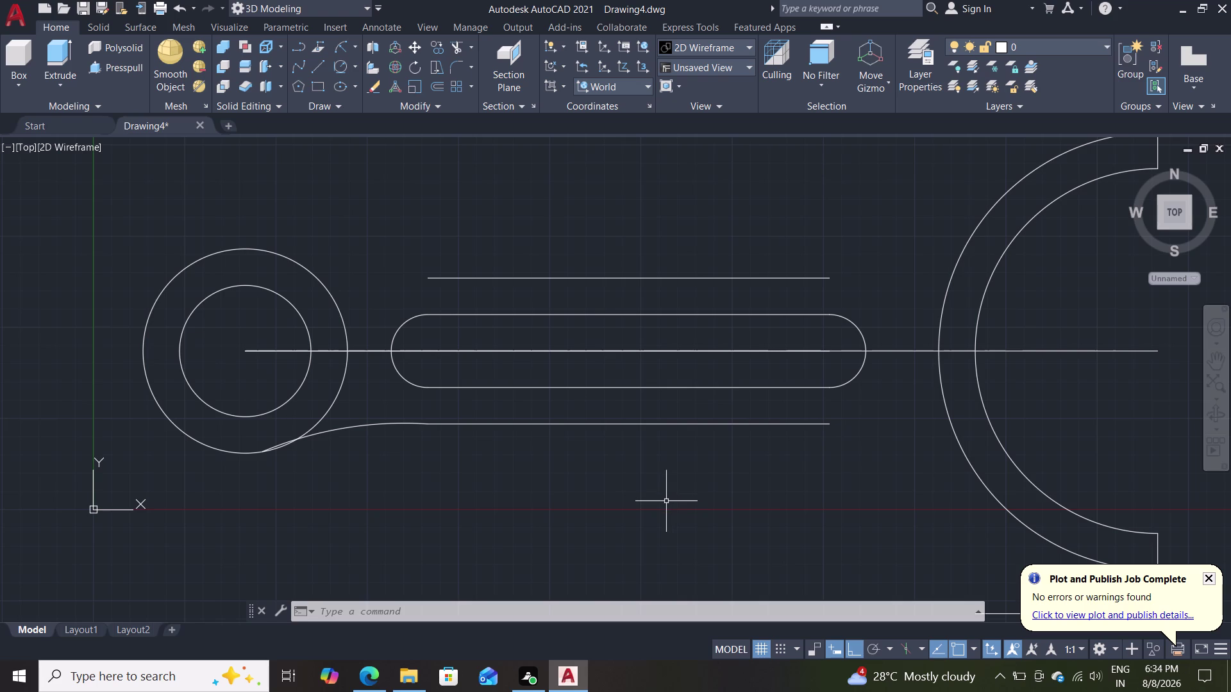
scroll(up, 3)
middle_drag(330, 462, 360, 550)
text(tr)
key(Return)
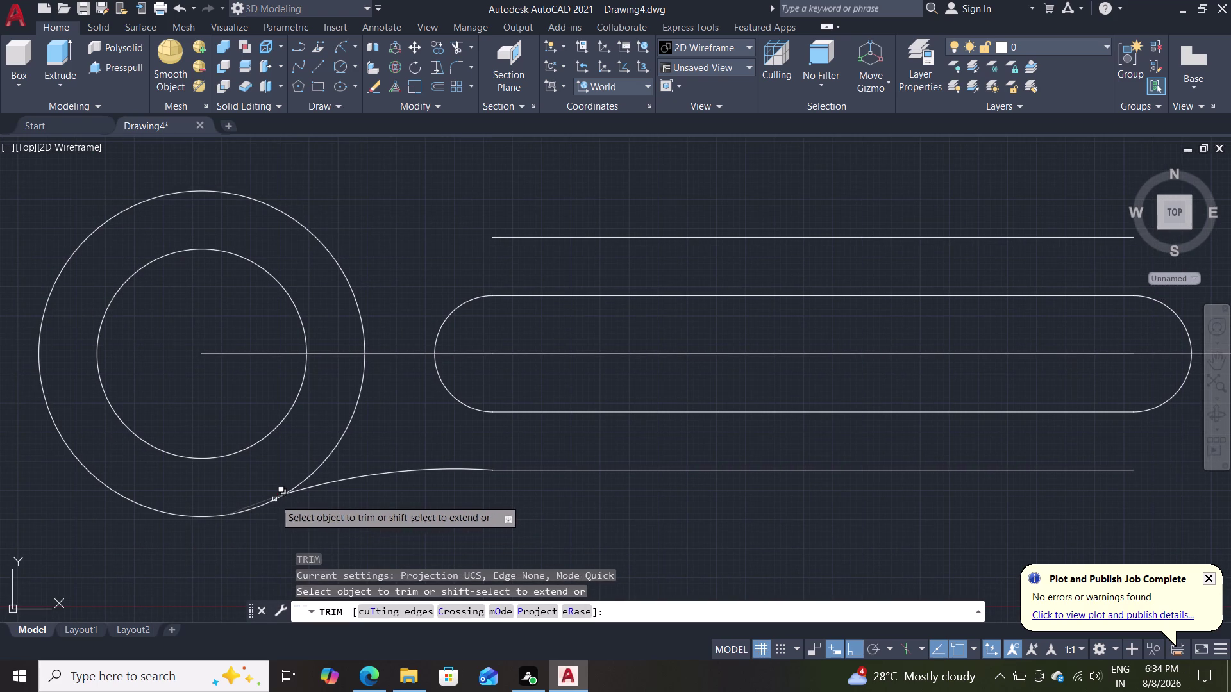
Trim the lower arc's overshoot pieces where it meets the small end circle.
click(267, 501)
click(357, 558)
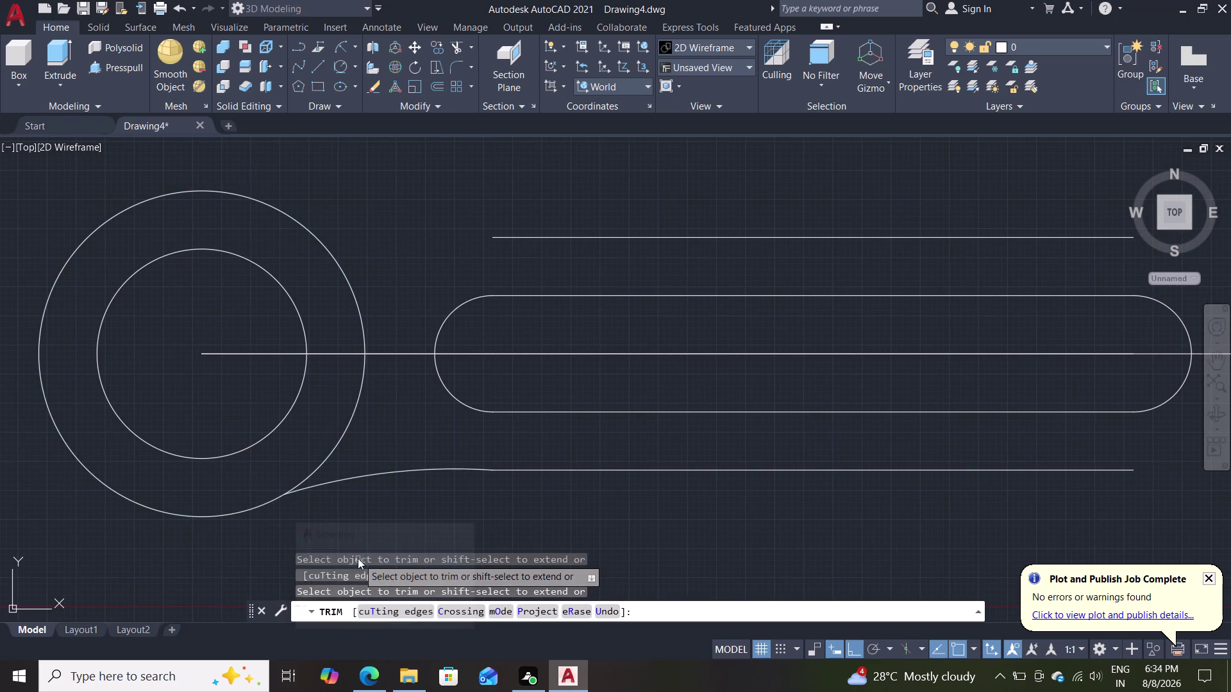
key(Escape)
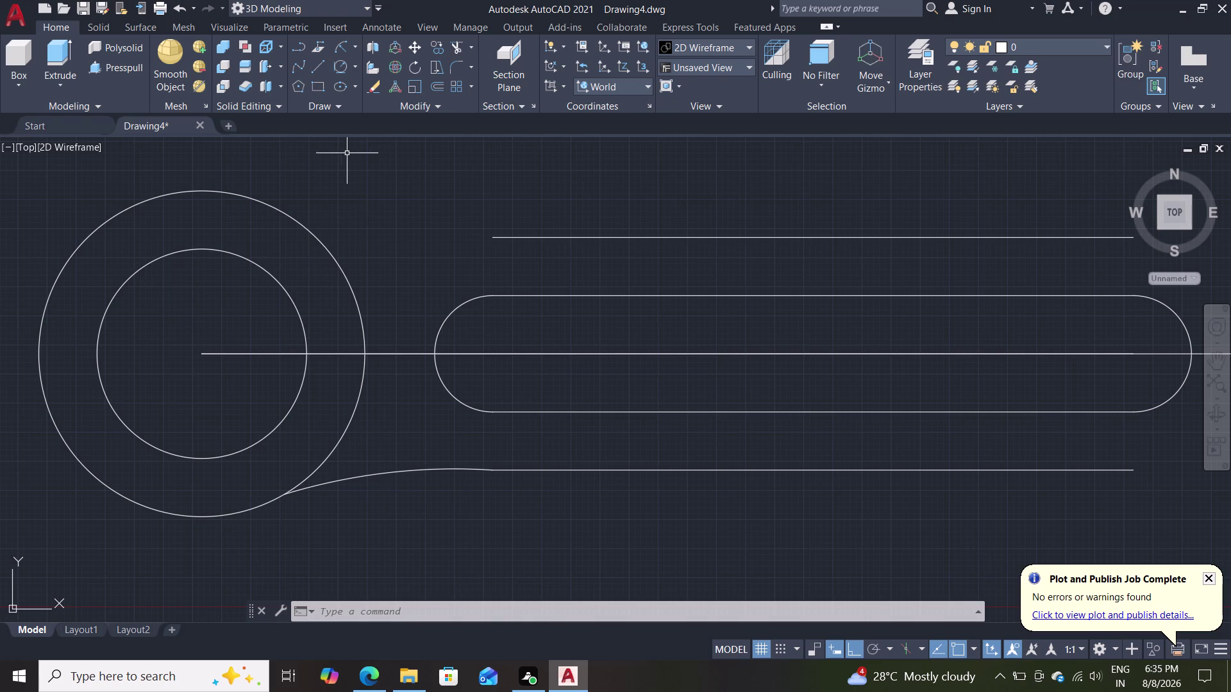
double_click(342, 46)
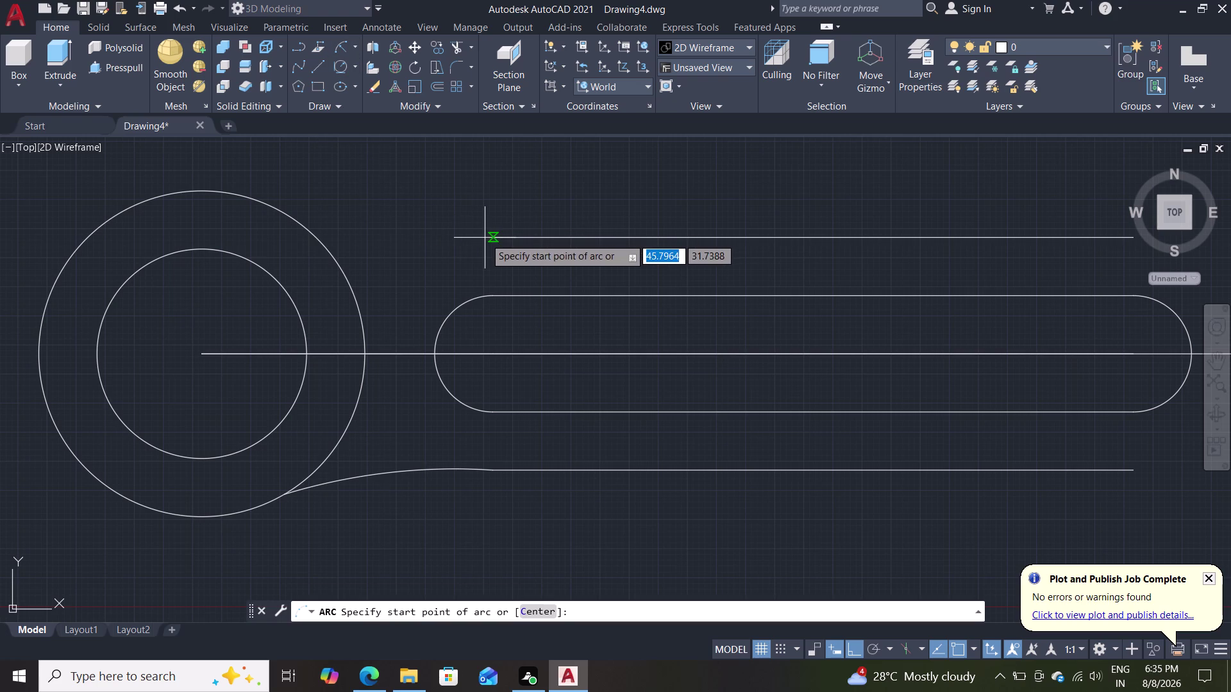
Draw an R50 arc from the upper line end to the circle top, then delete the wrongly curved result.
click(485, 238)
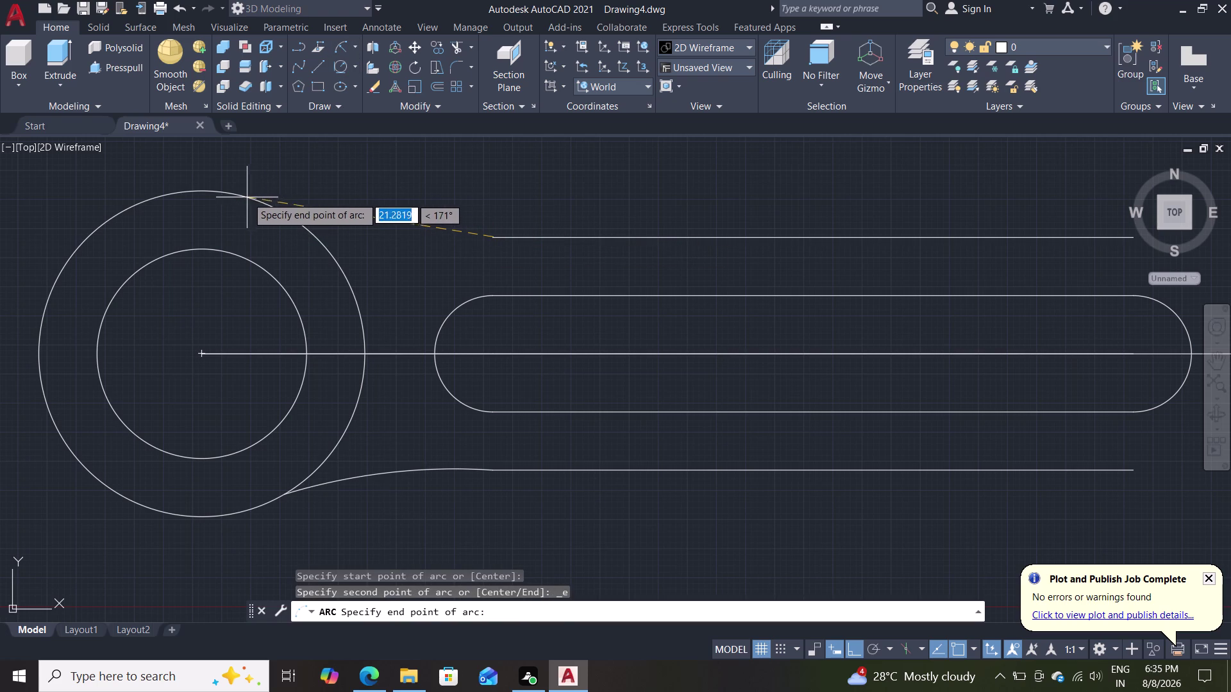
click(230, 192)
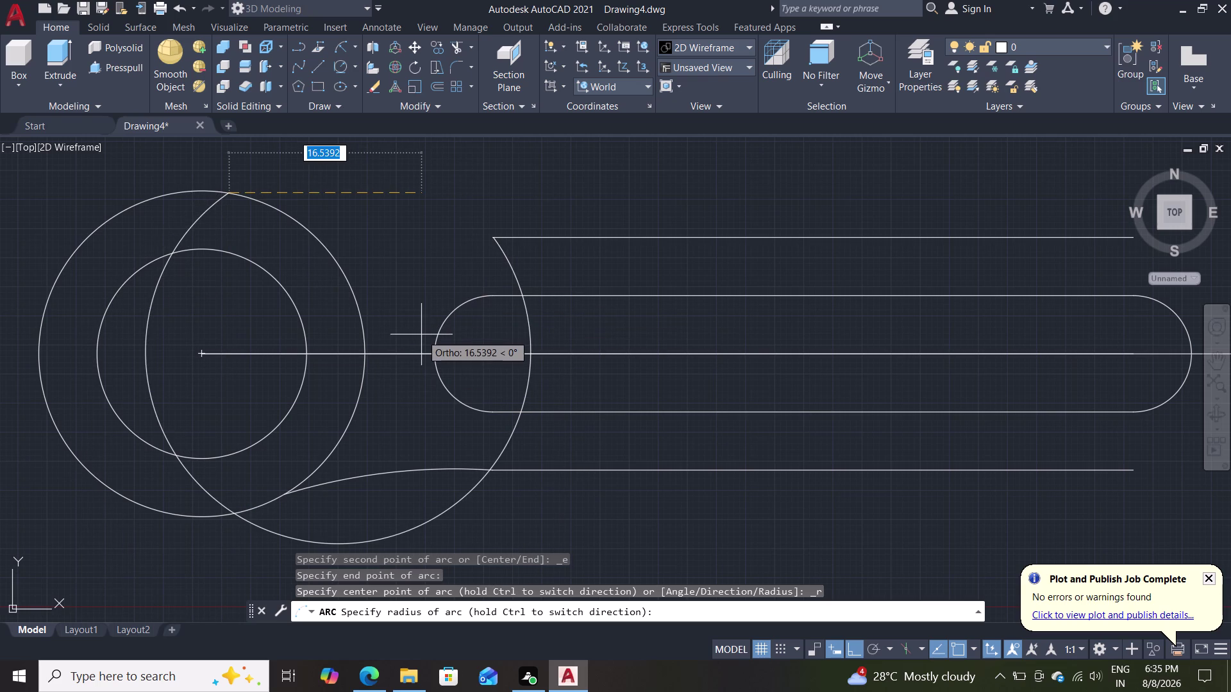
text(50)
key(Return)
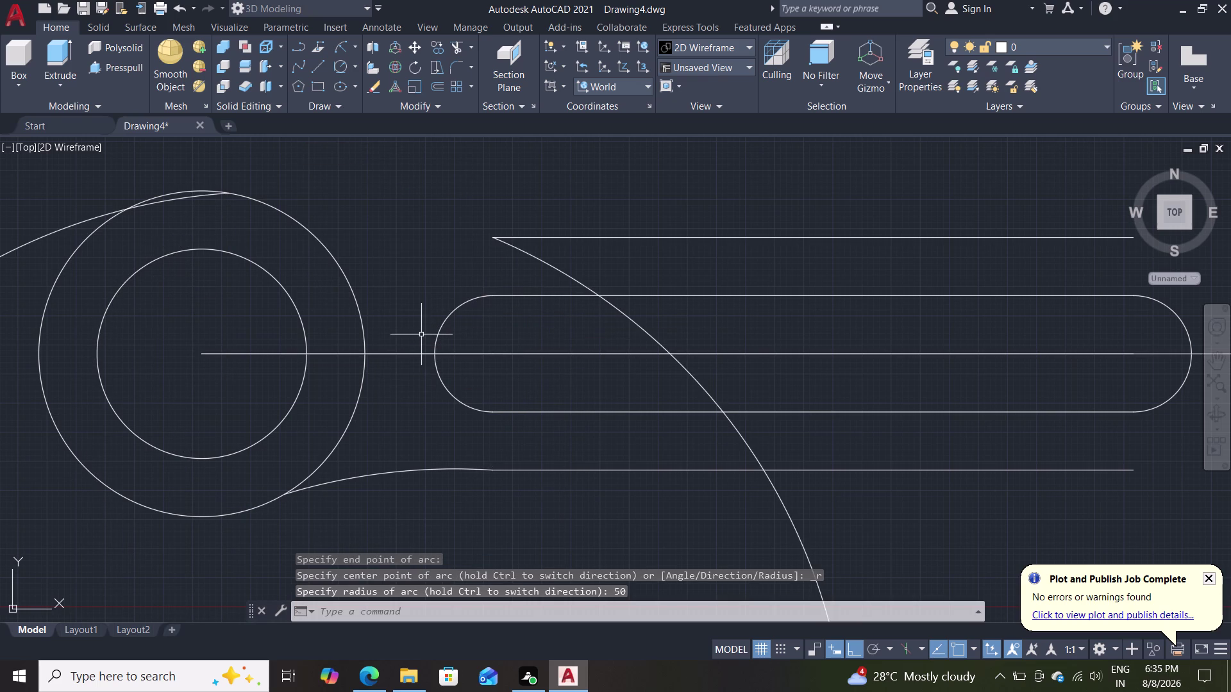
click(560, 268)
key(Delete)
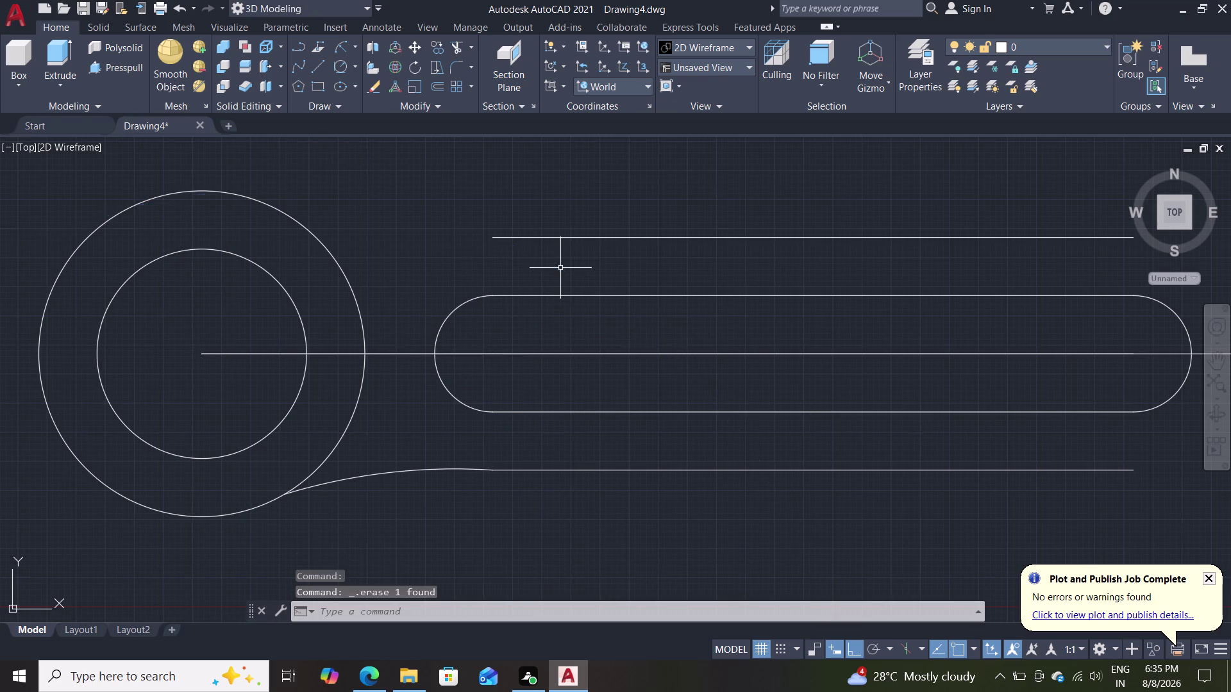
Redraw the R50 arc from the top of the end circle to the upper line's left end.
click(342, 46)
click(204, 195)
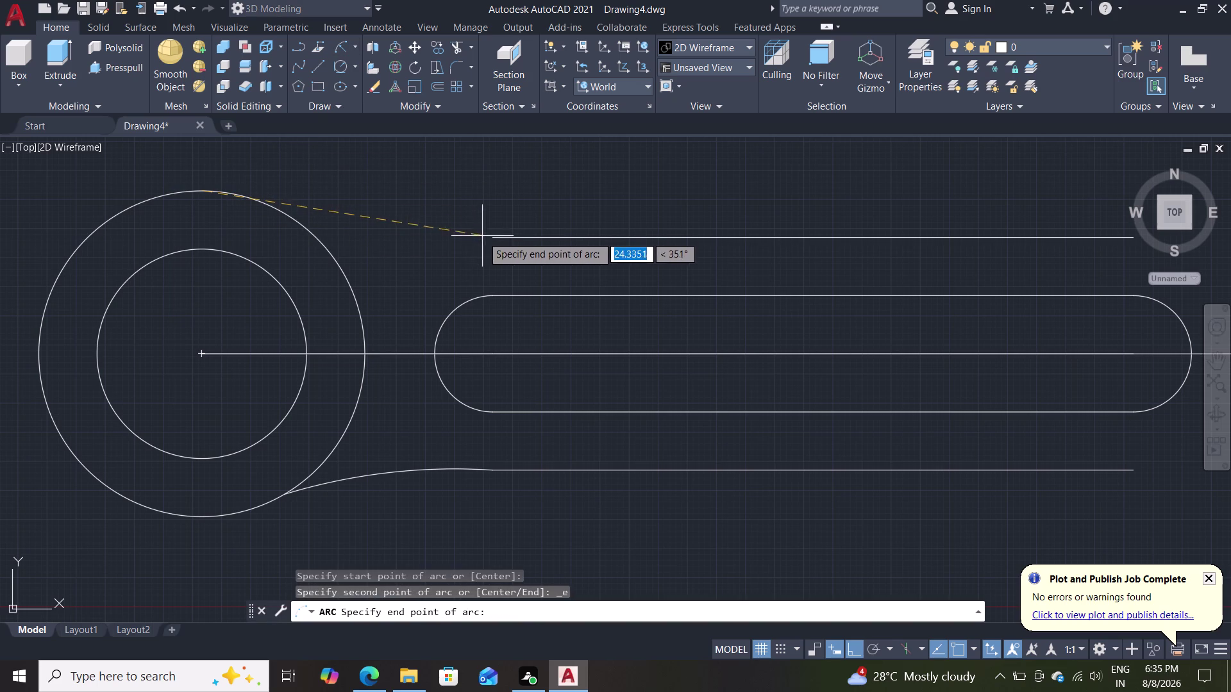
click(494, 241)
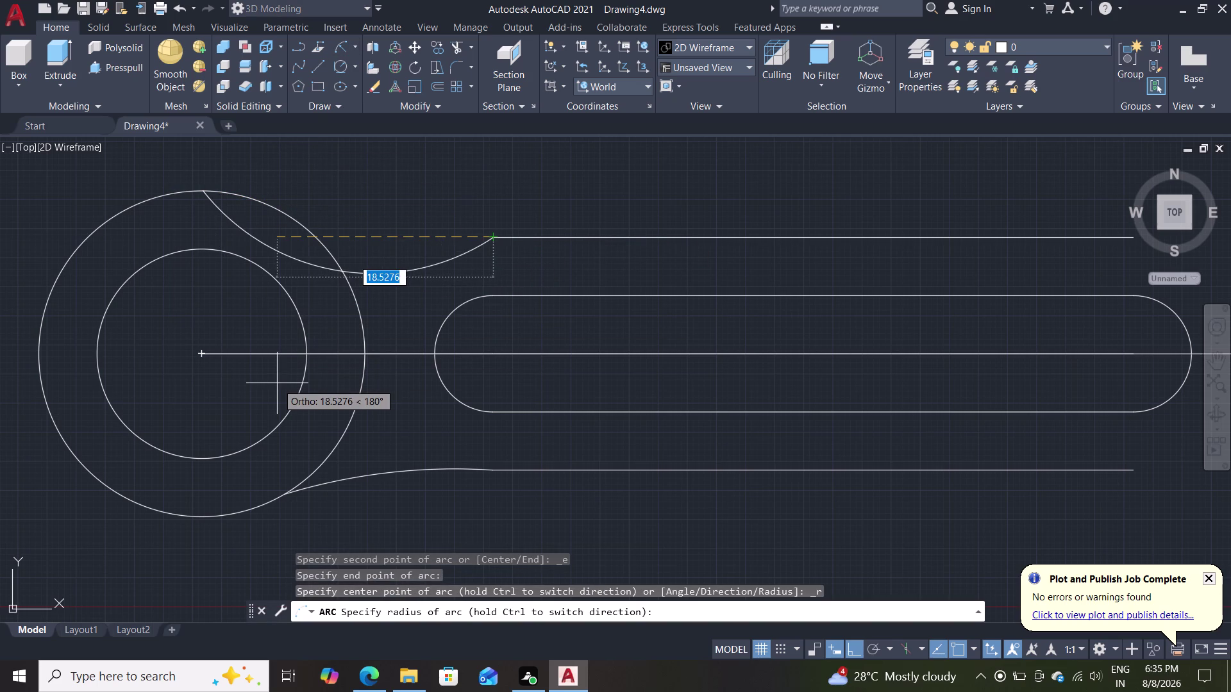
text(50)
key(Return)
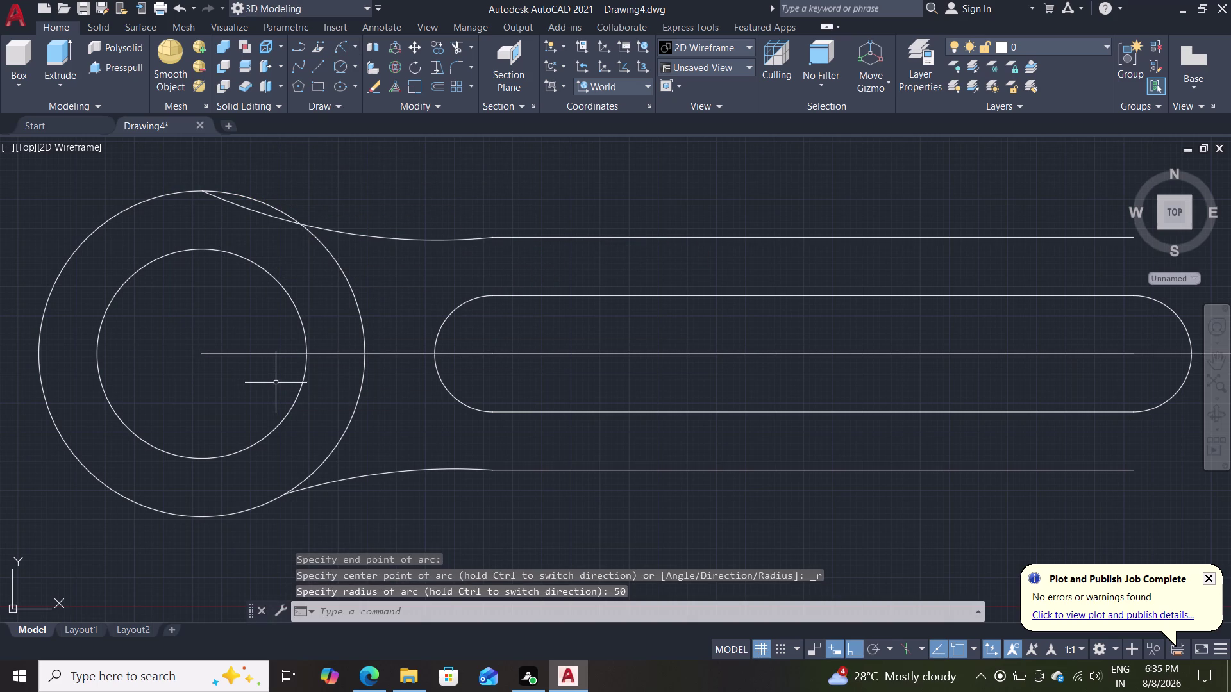
Trim the upper arc's overshoot inside the small end circle.
text(t)
text(r)
key(Return)
click(250, 211)
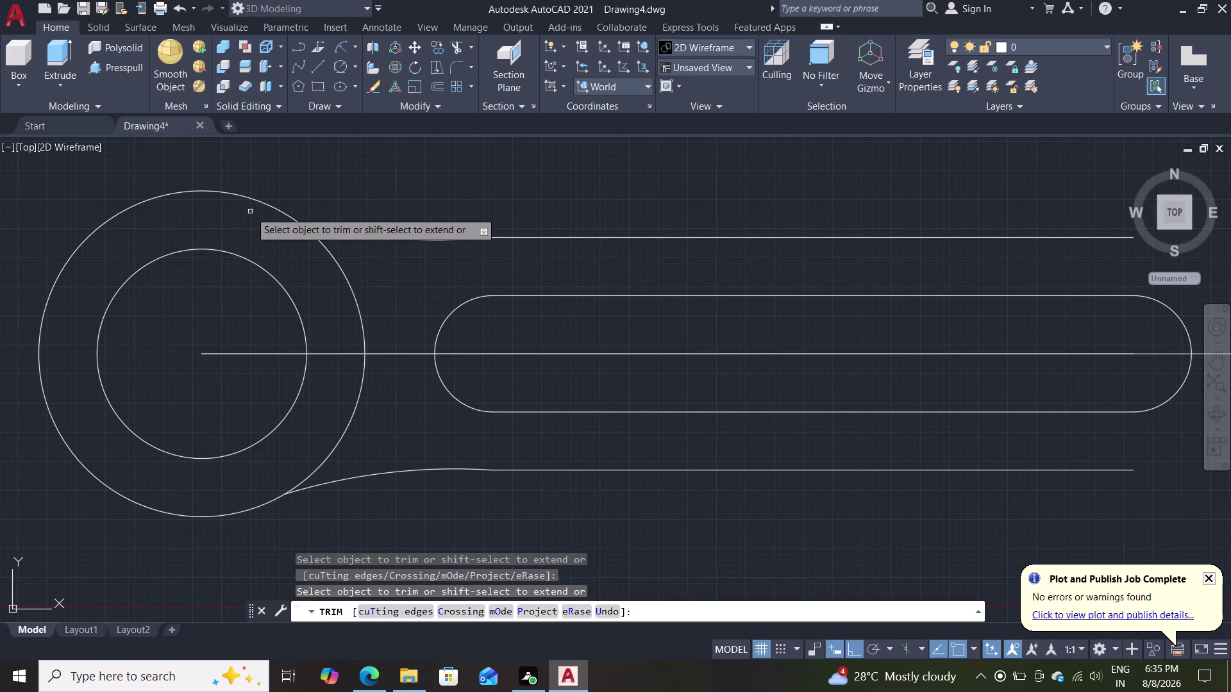
key(Escape)
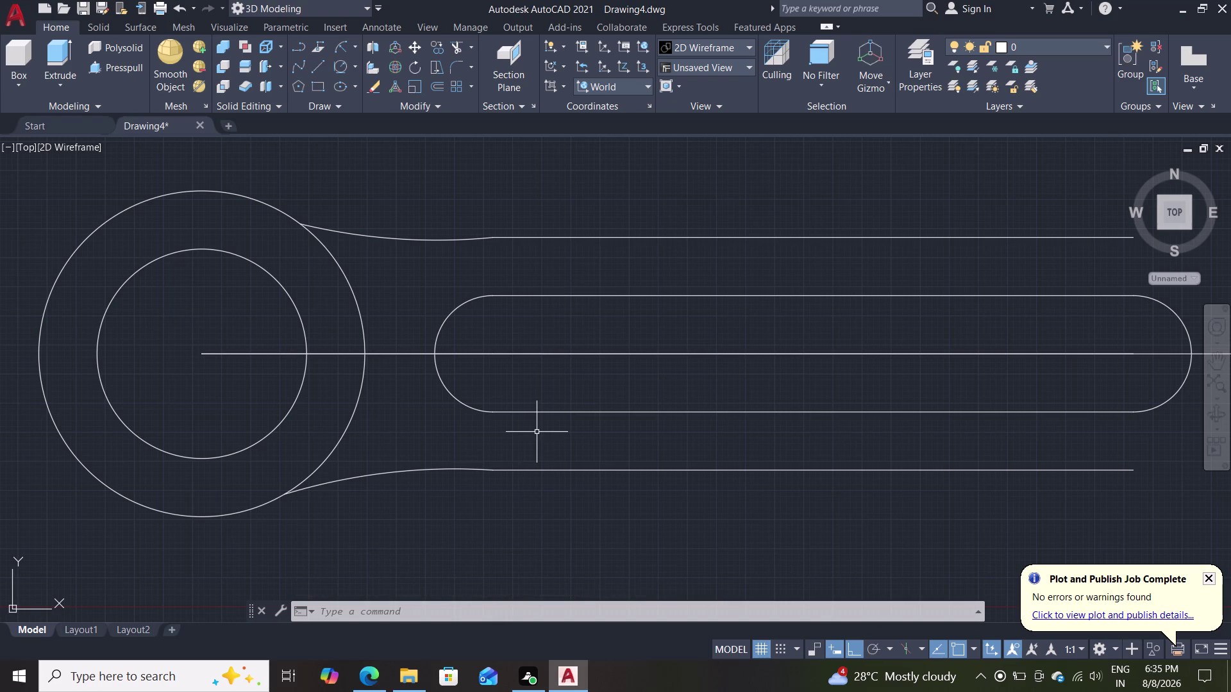
scroll(down, 3)
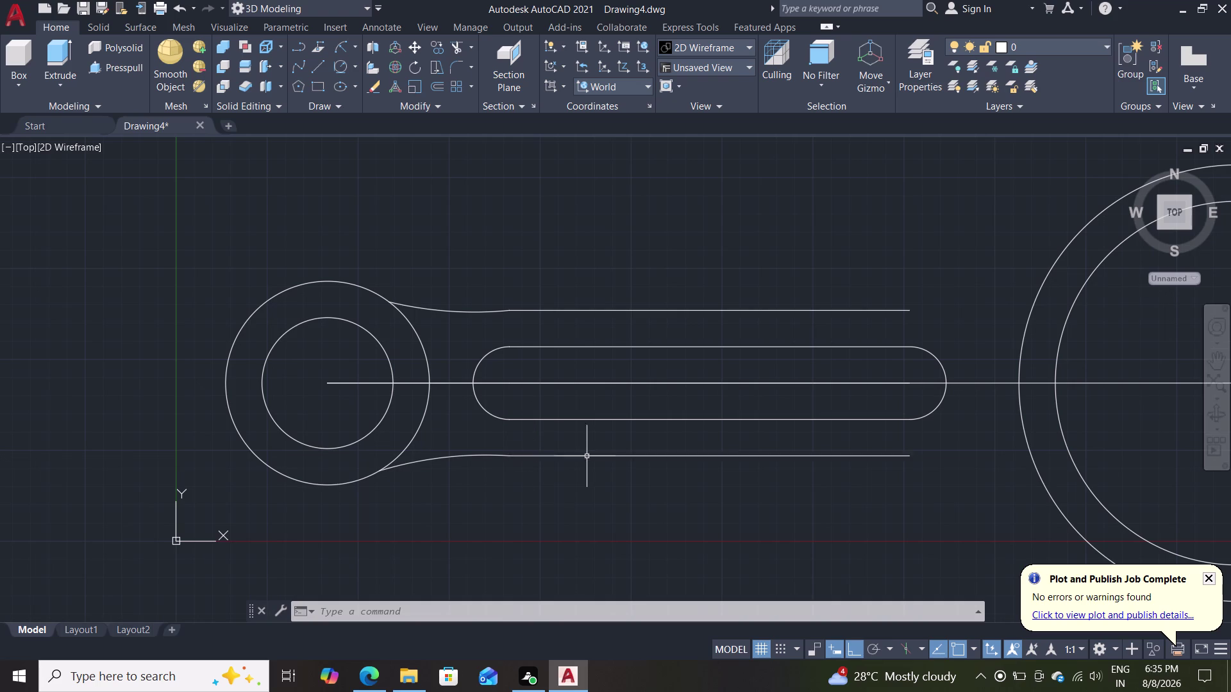
scroll(down, 3)
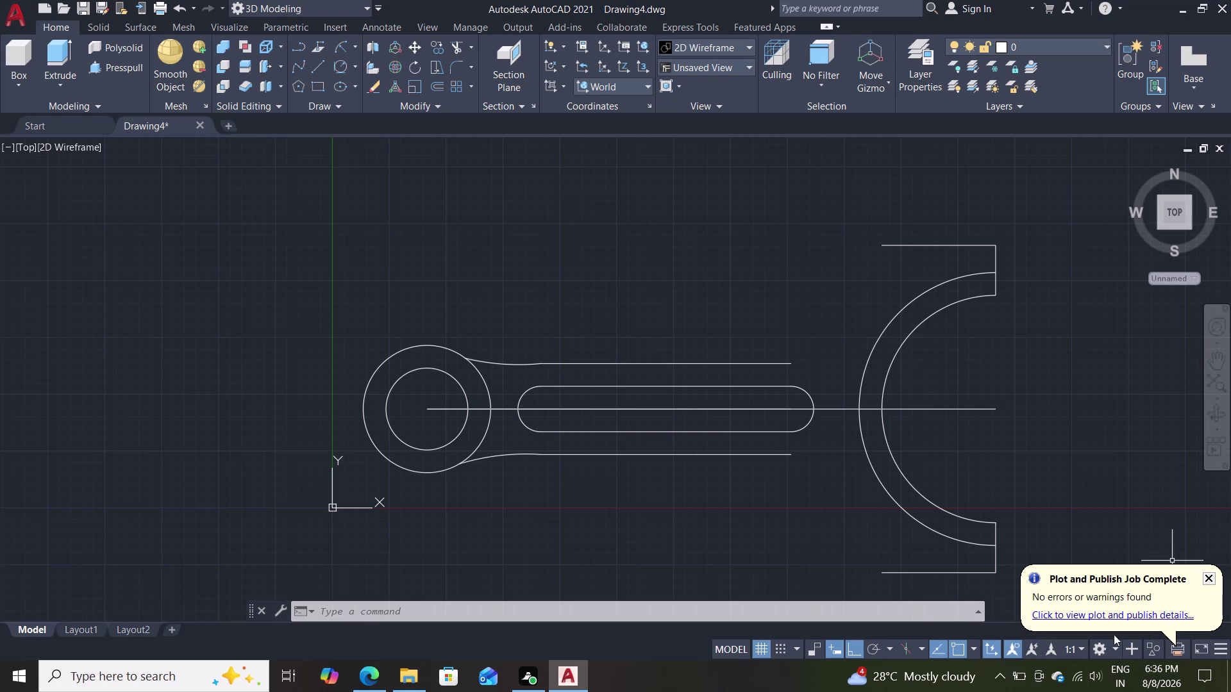
scroll(down, 3)
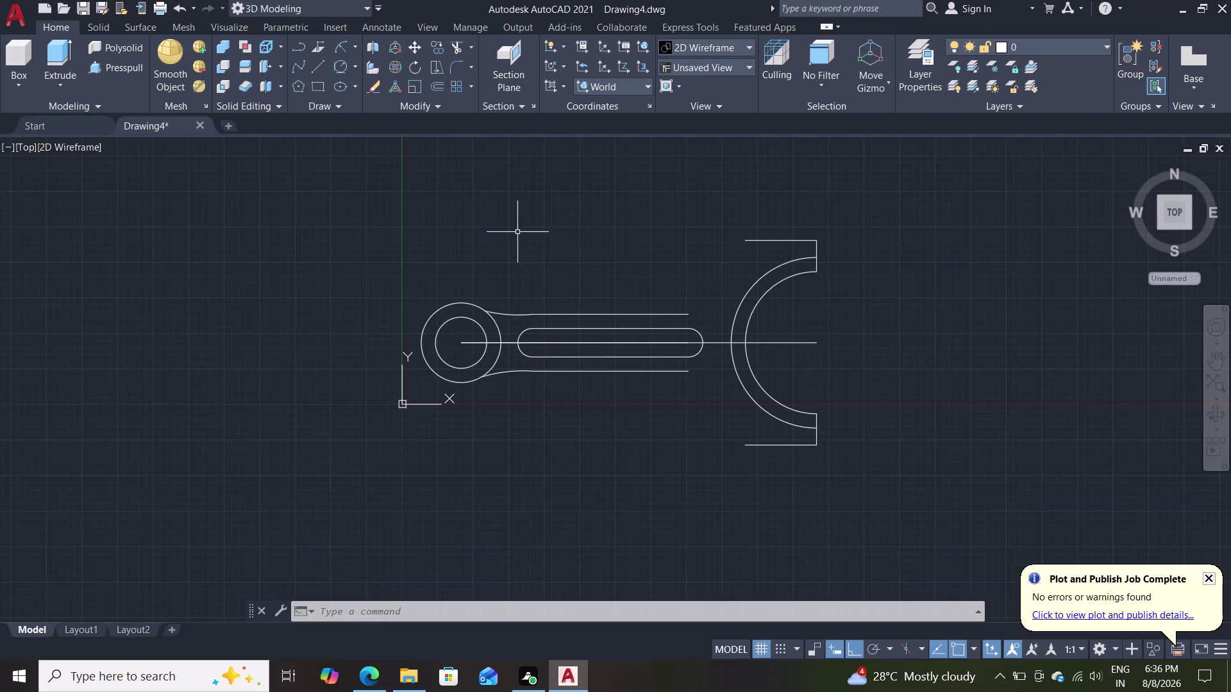
scroll(up, 3)
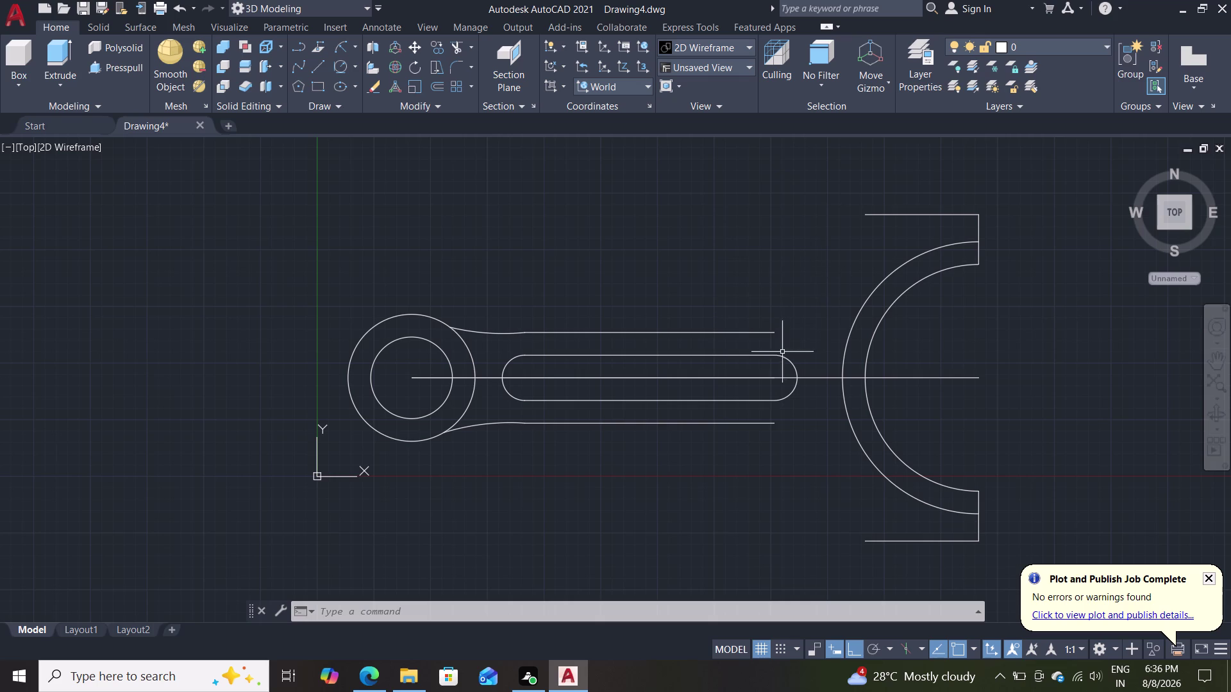
scroll(up, 3)
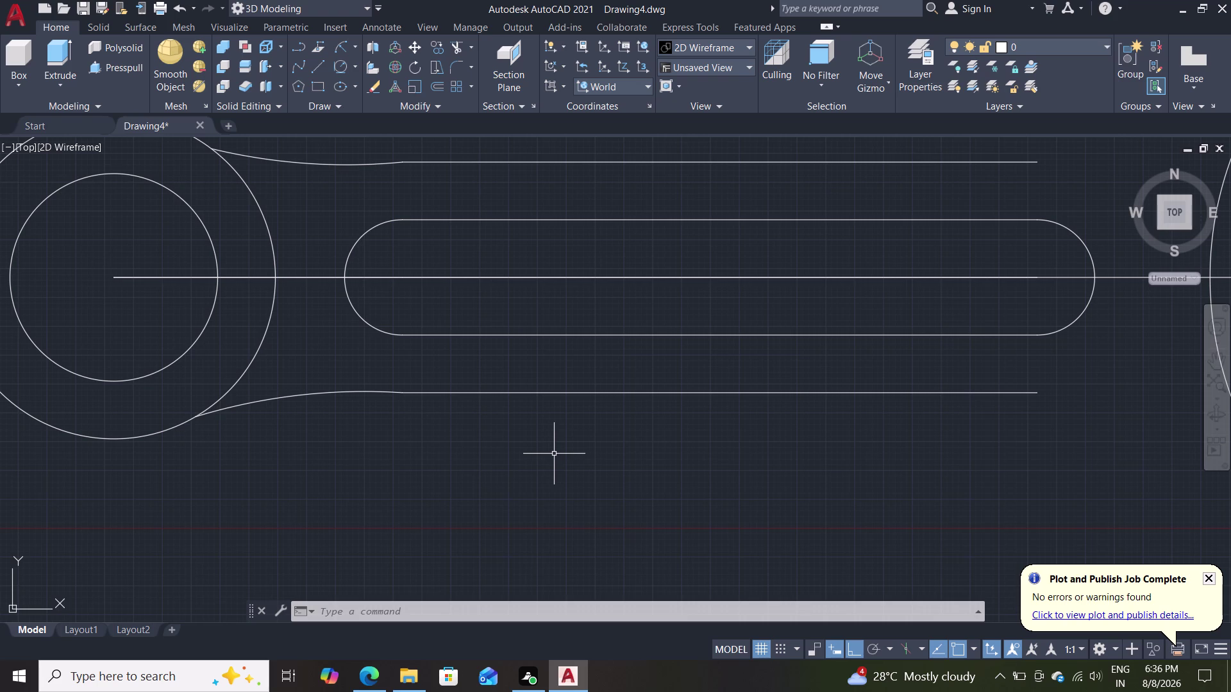
Erase the lower blending arc and define a Tan-Tan-Radius circle on the lower side line, radius 50.
click(333, 393)
key(Delete)
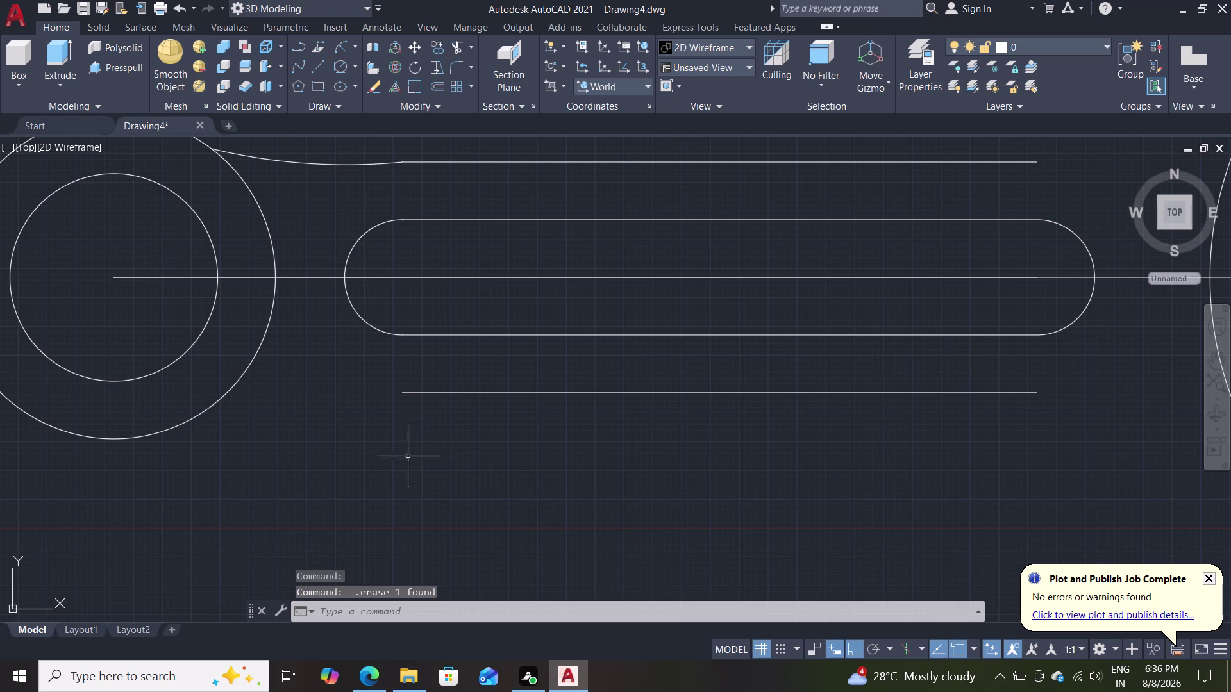
click(345, 65)
click(399, 393)
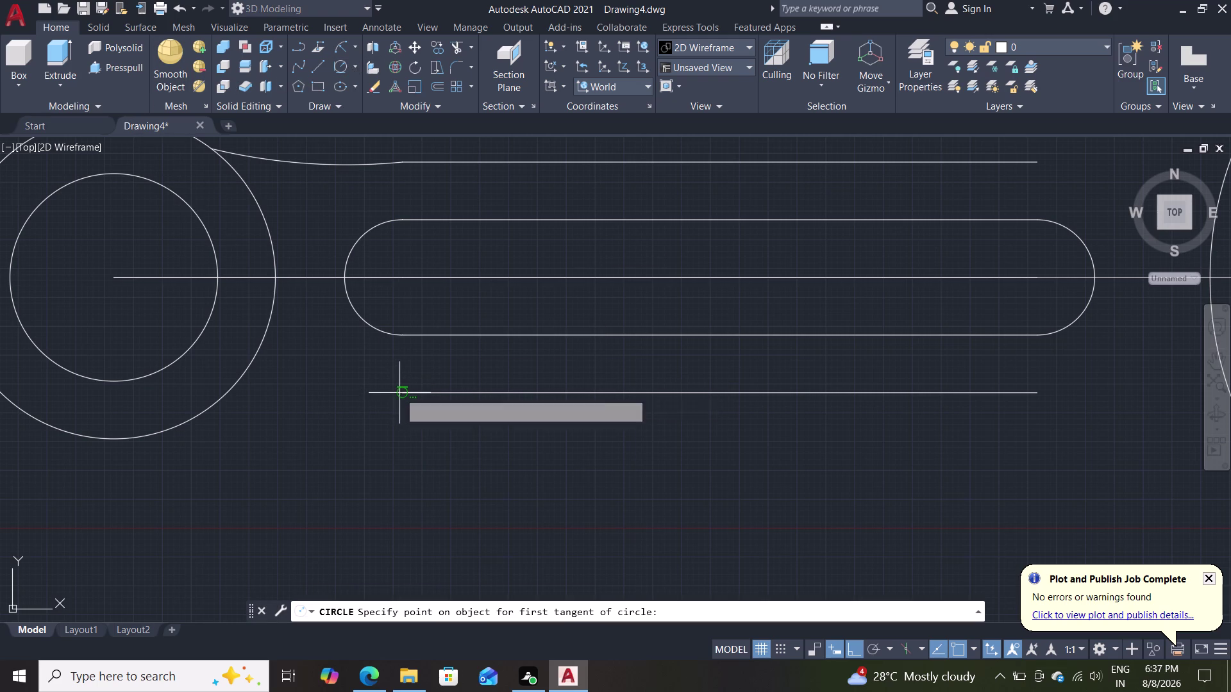
click(185, 417)
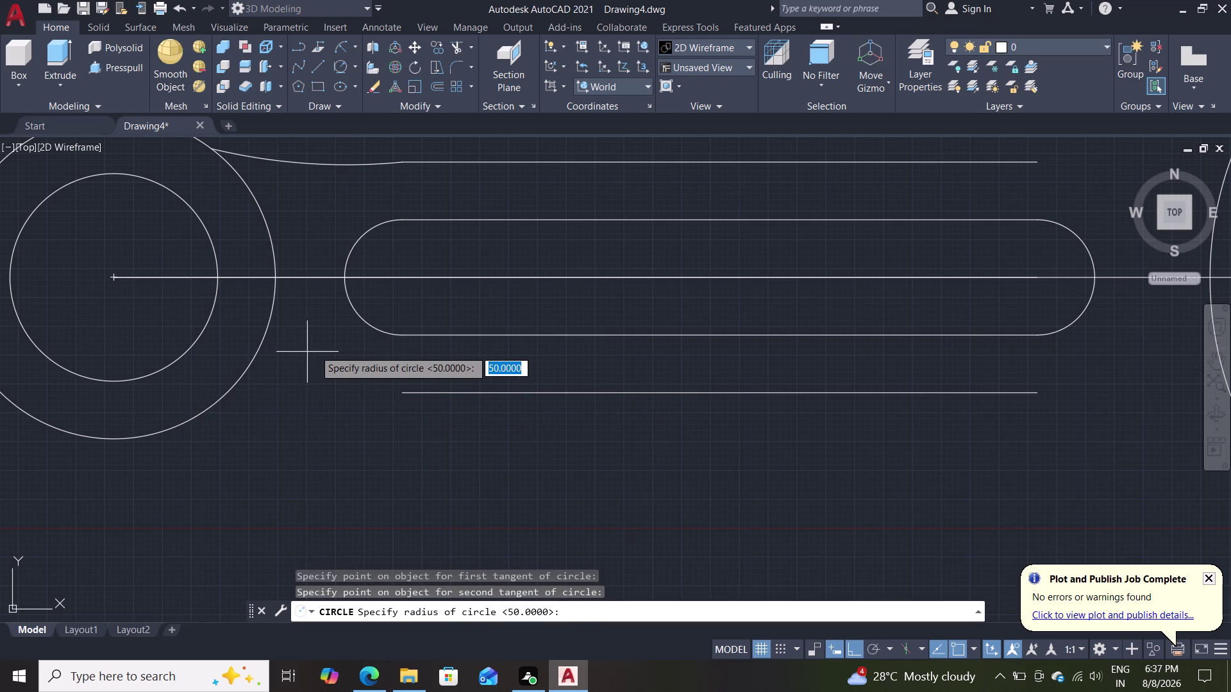
text(50)
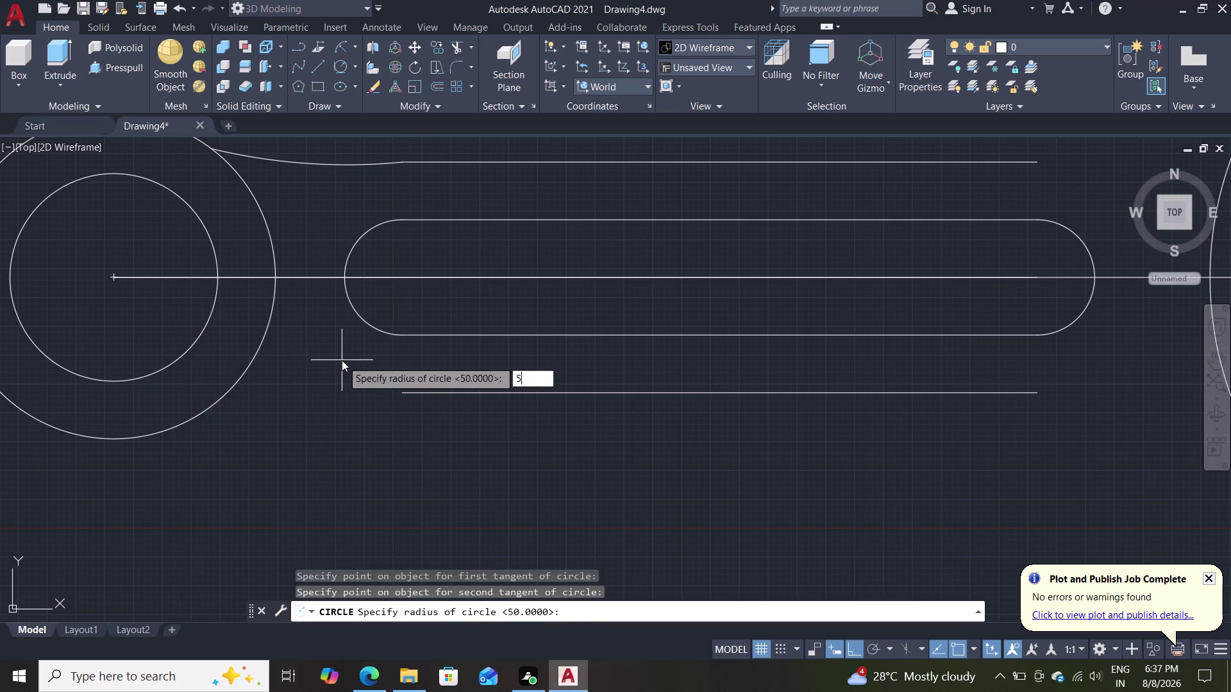